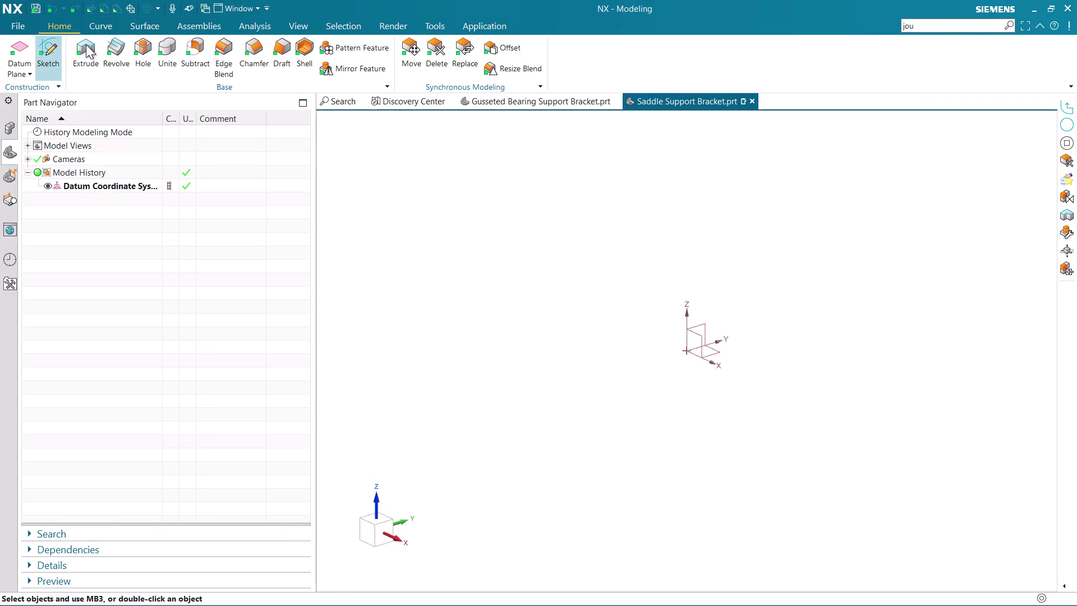
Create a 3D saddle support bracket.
Create a new sketch on the Front (XZ) datum plane.
click(51, 46)
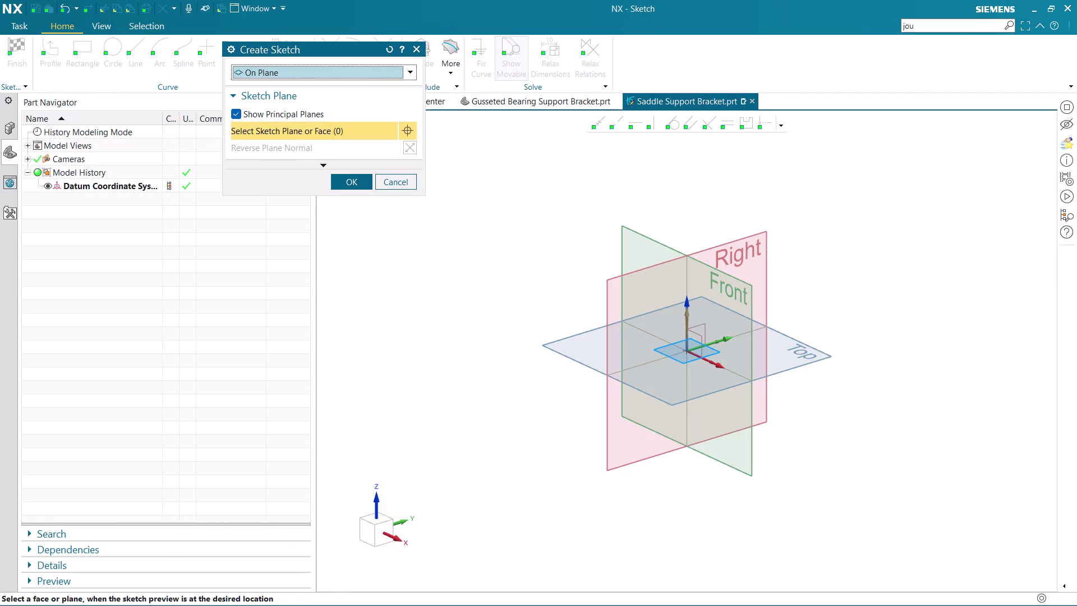
click(646, 242)
middle_click(641, 241)
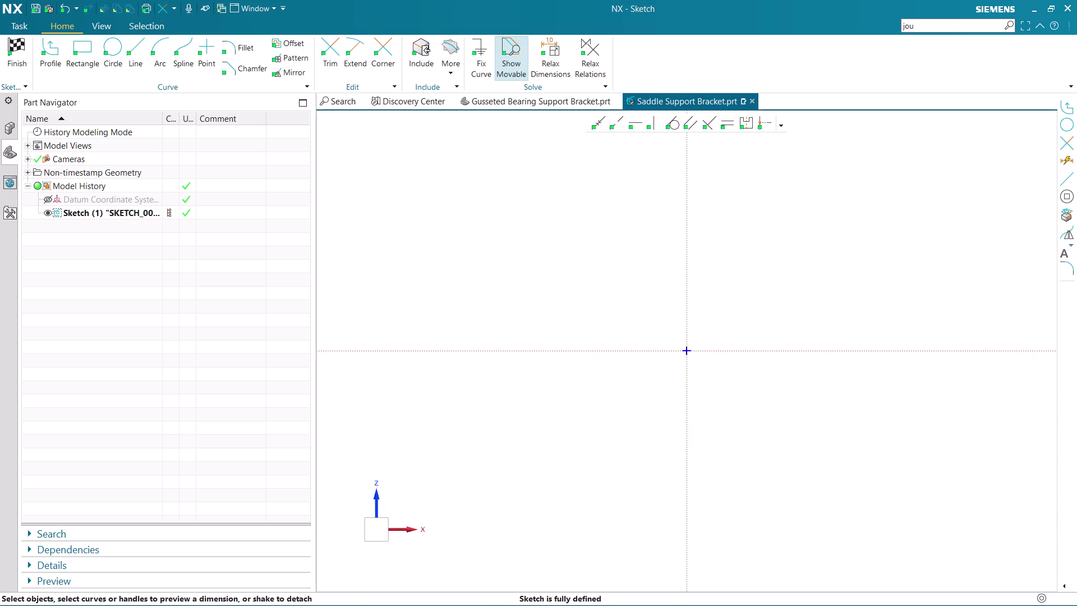
click(113, 52)
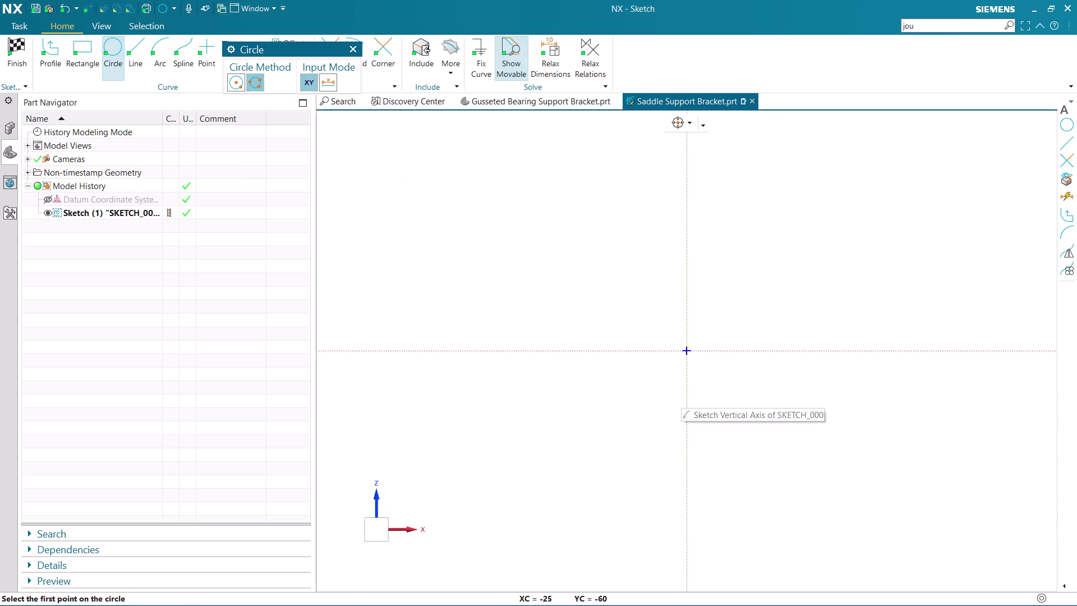
Draw a diameter-30 circle centred on the sketch origin.
click(235, 80)
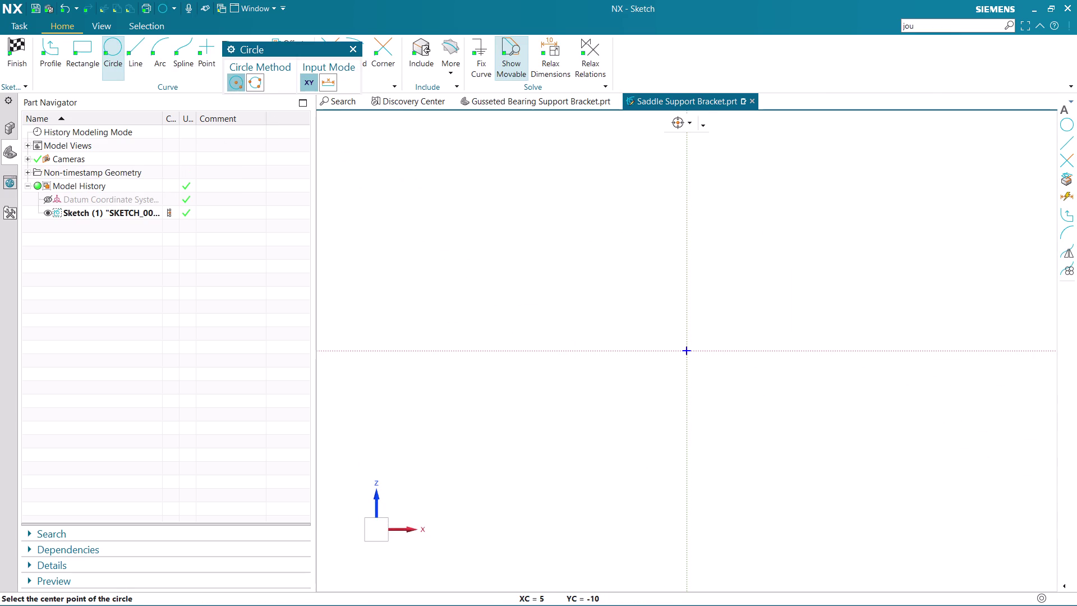
click(687, 351)
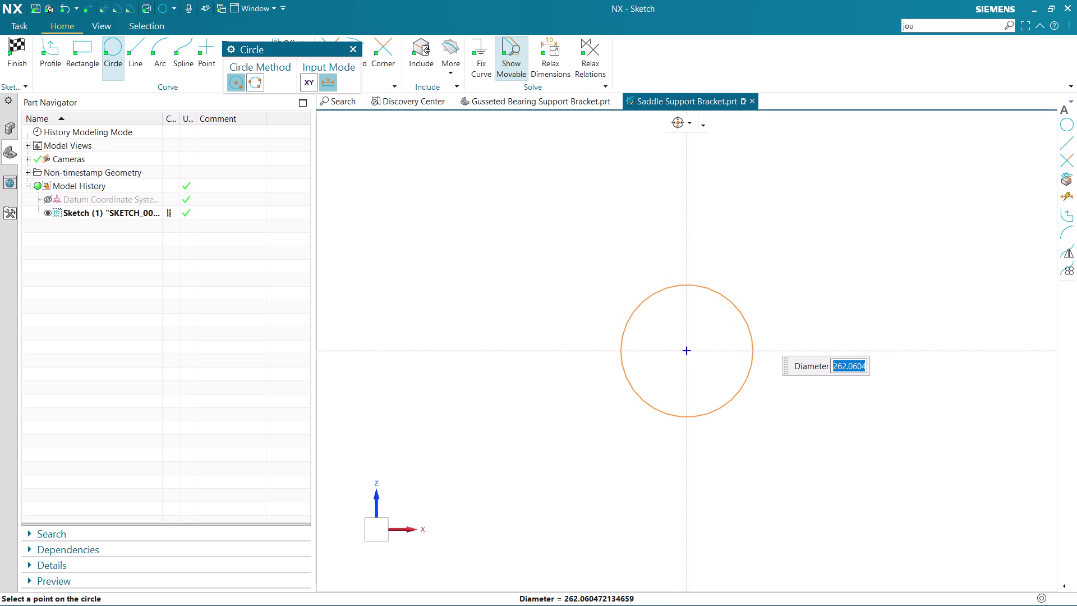
scroll(up, 3)
scroll(up, 3)
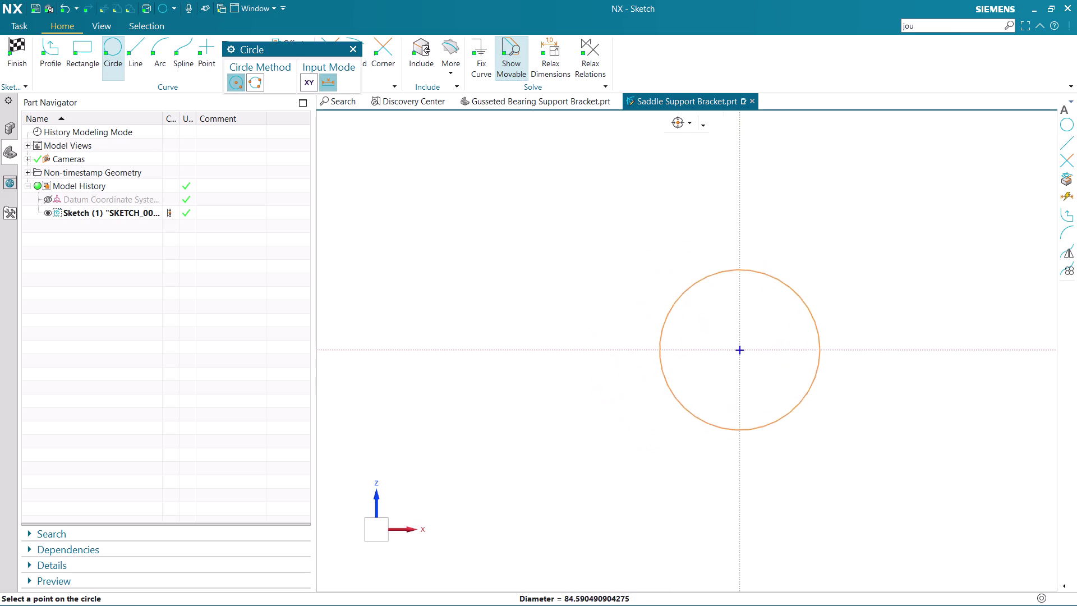
scroll(up, 3)
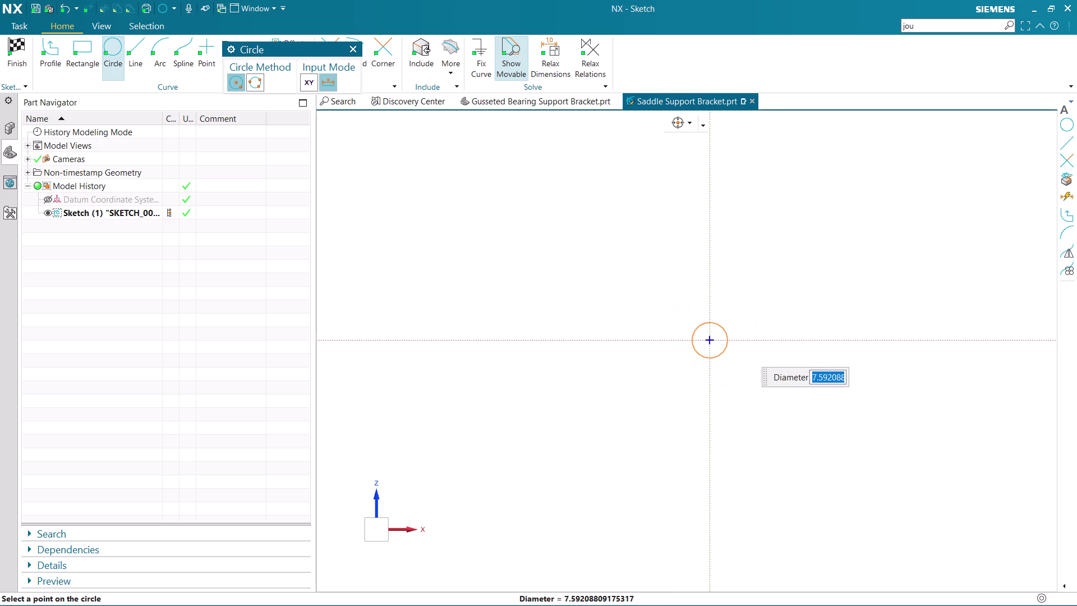
key(3)
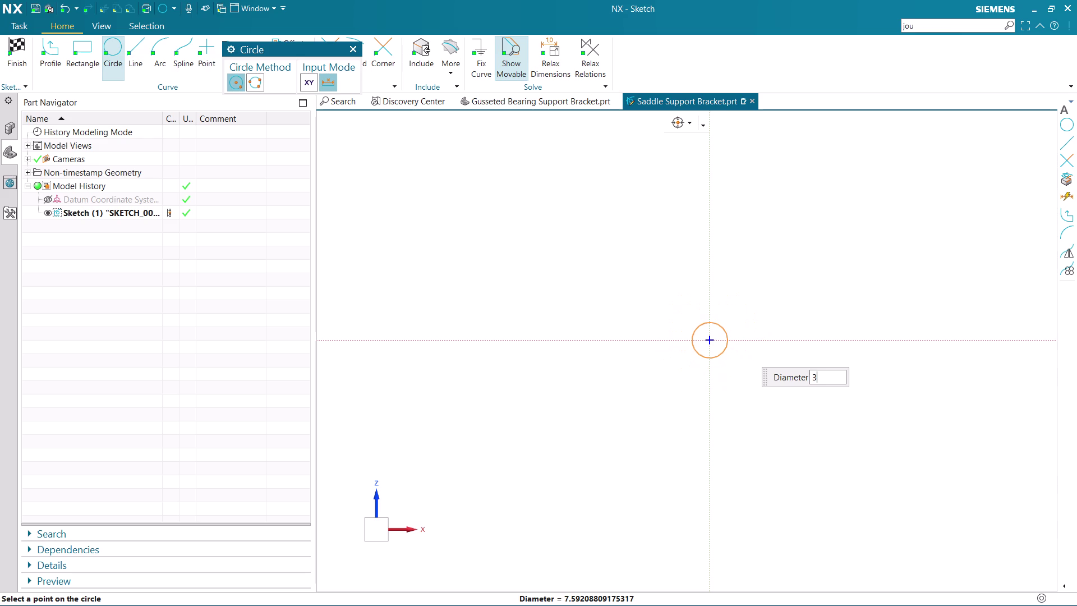
key(0)
key(Return)
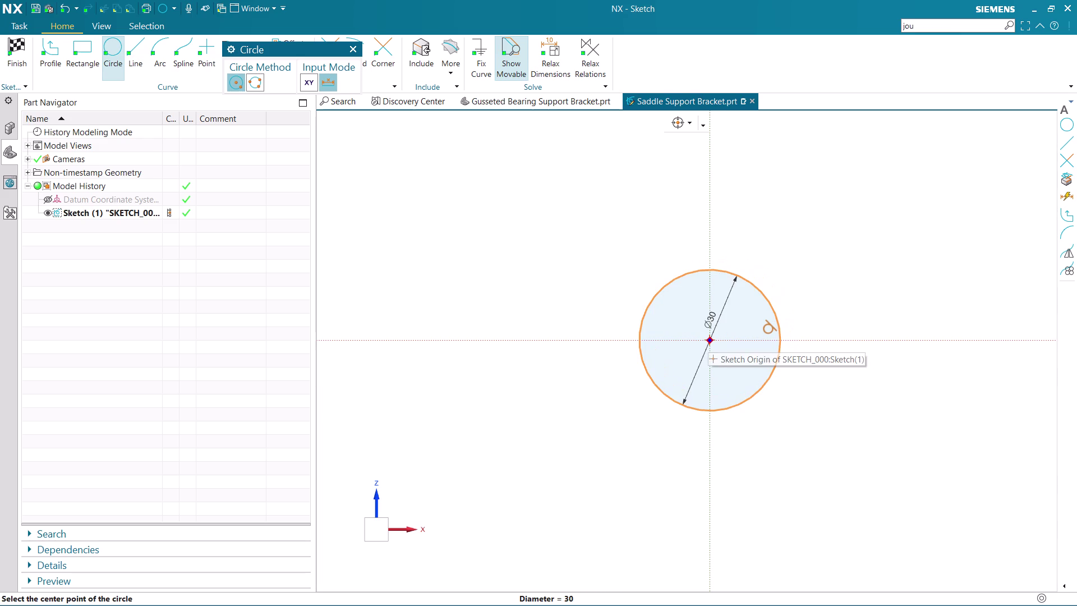
key(Escape)
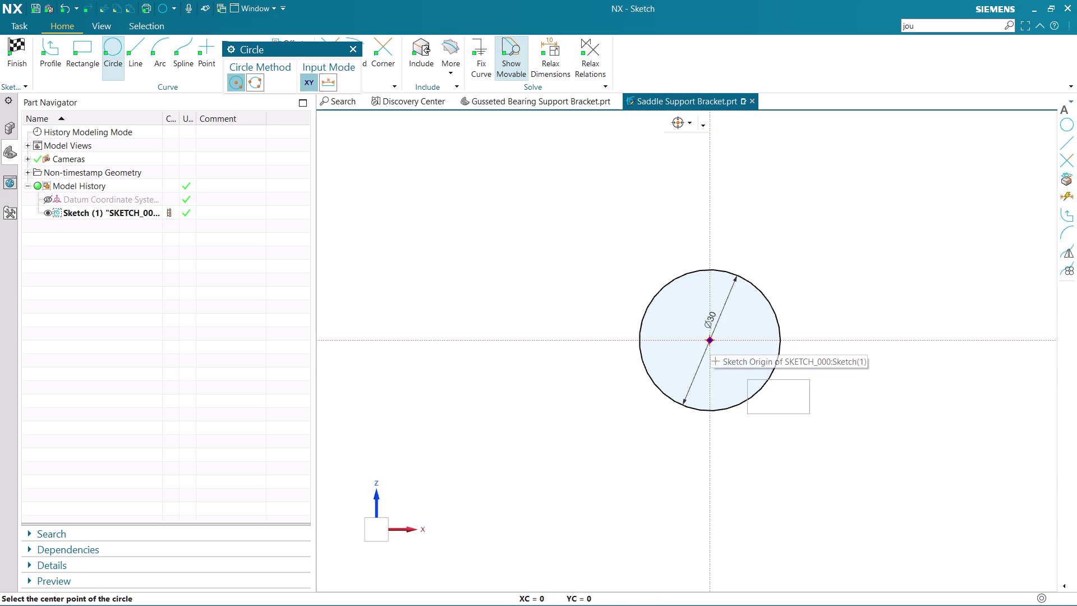
Add a concentric diameter-40 circle at the origin.
click(708, 340)
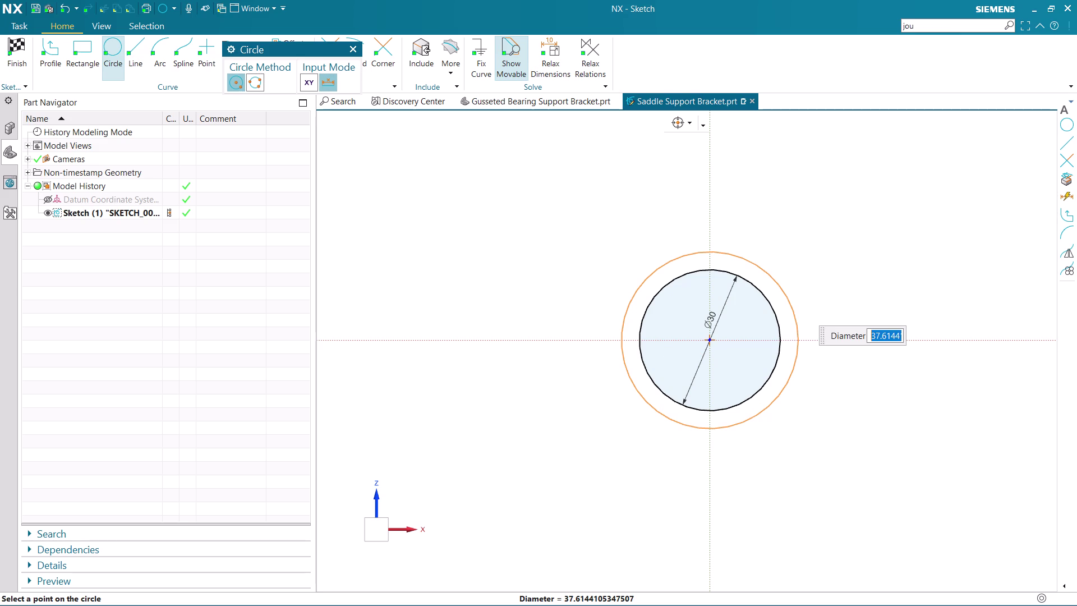
key(Escape)
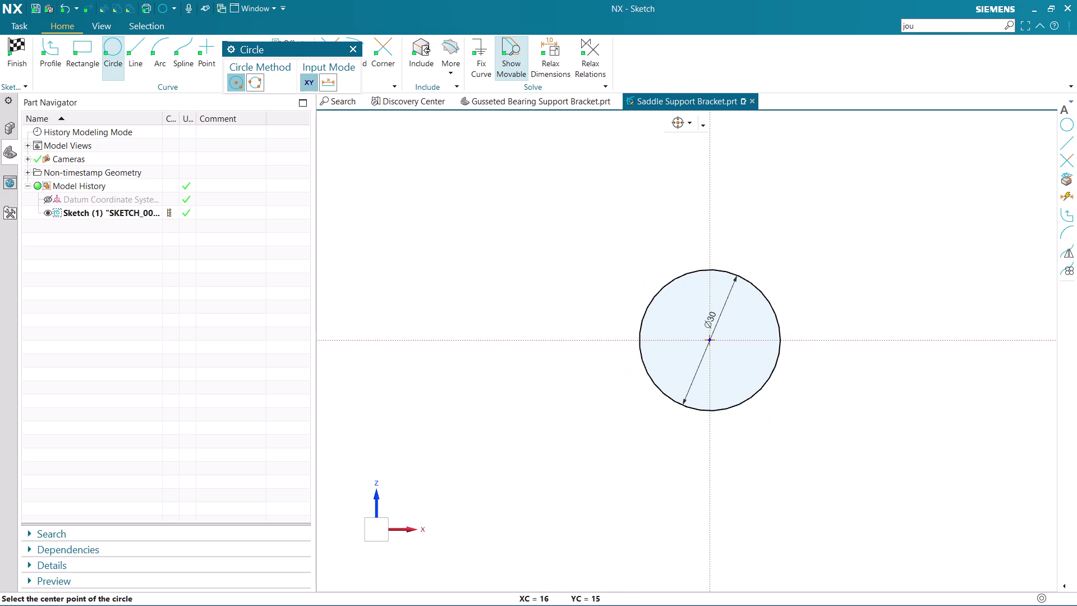
click(710, 342)
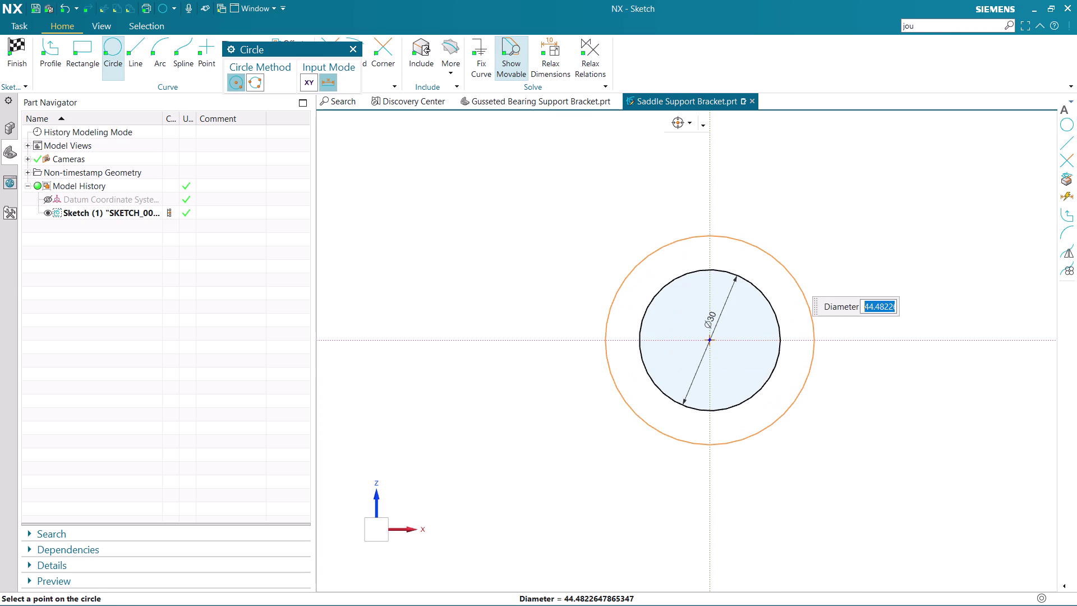
text(40)
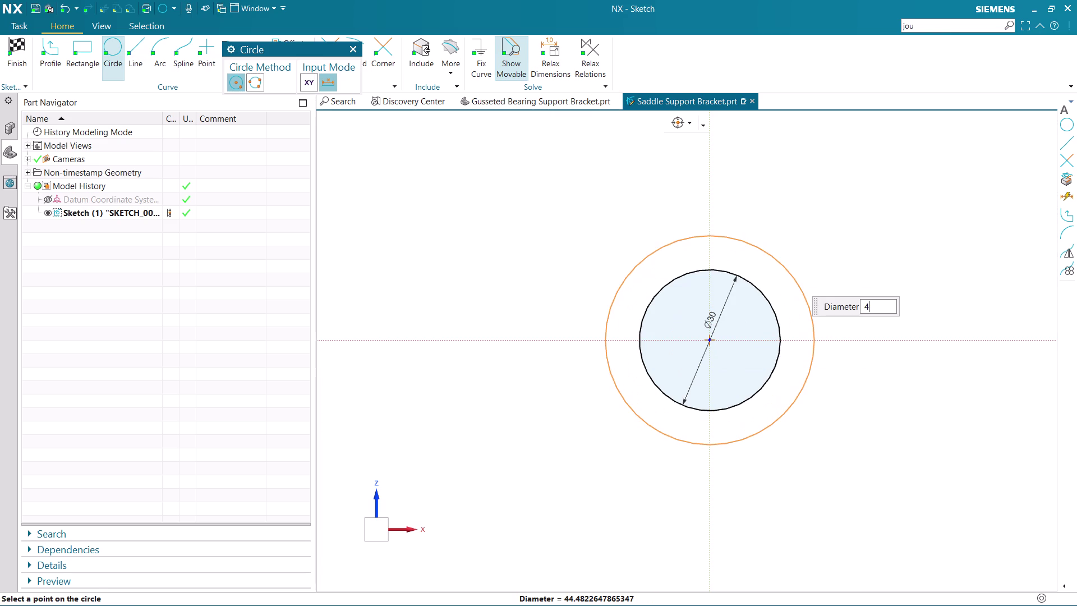
key(Return)
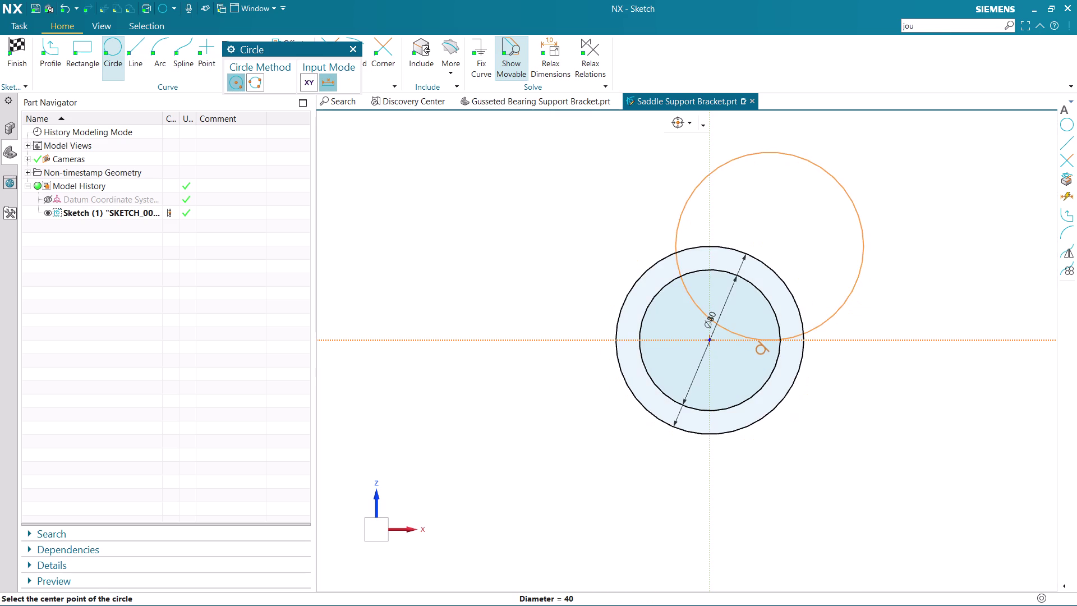
key(Escape)
key(Escape)
Change the outer circle's diameter to the expression 40*2, giving 80.
scroll(up, 3)
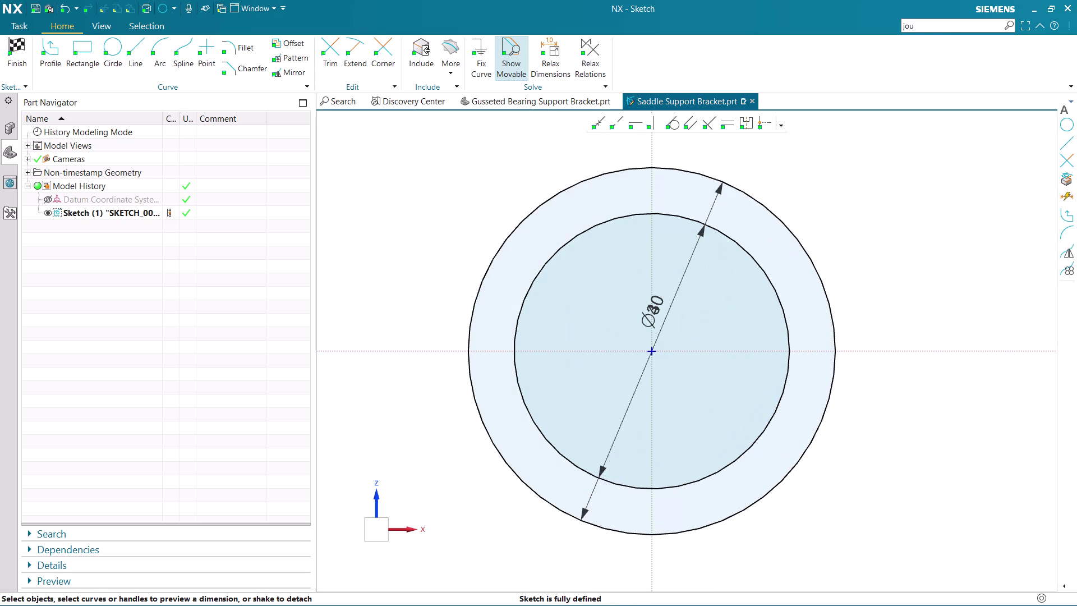
drag(654, 304, 926, 275)
double_click(924, 278)
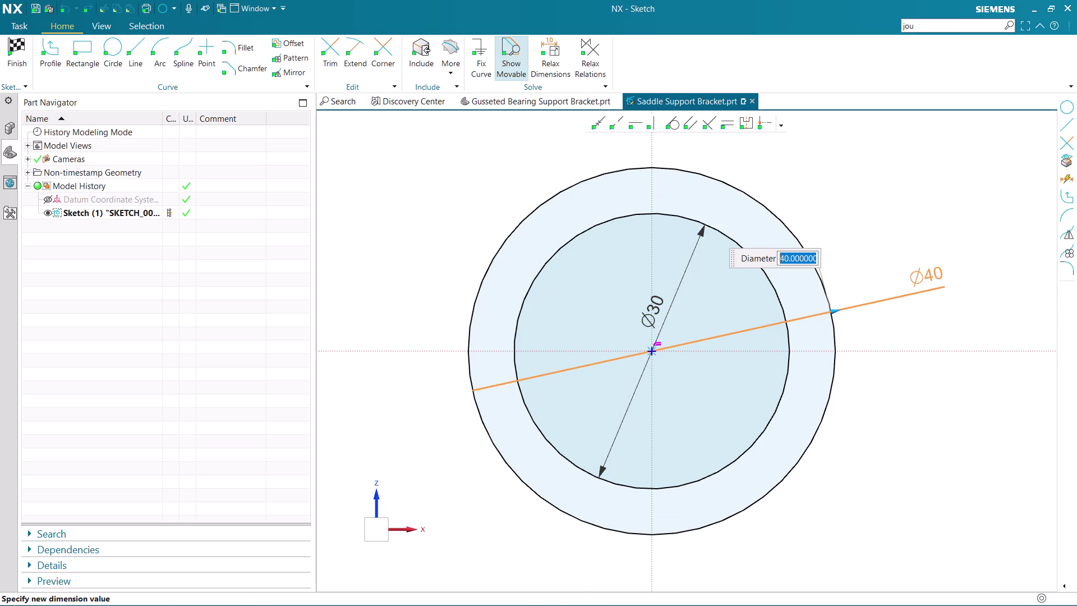
text(40)
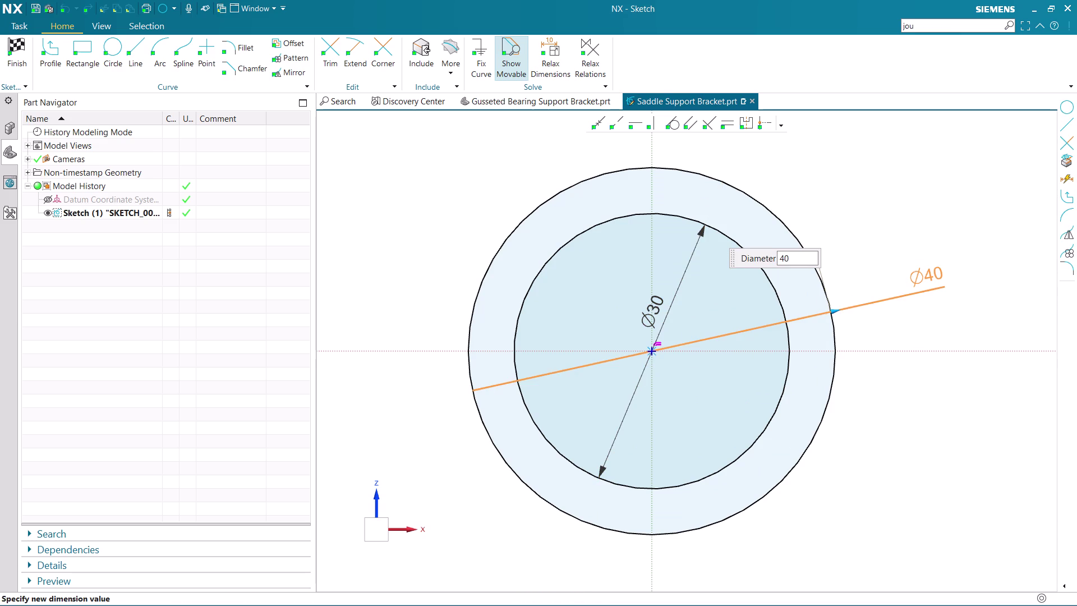
key(shift+asterisk)
key(2)
key(Return)
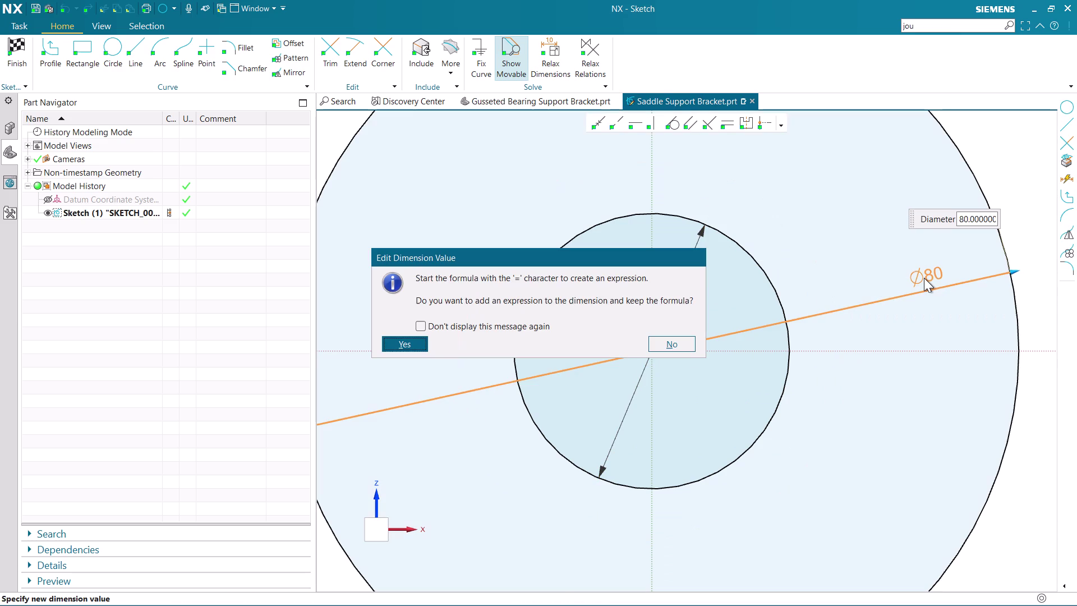
click(398, 341)
scroll(down, 3)
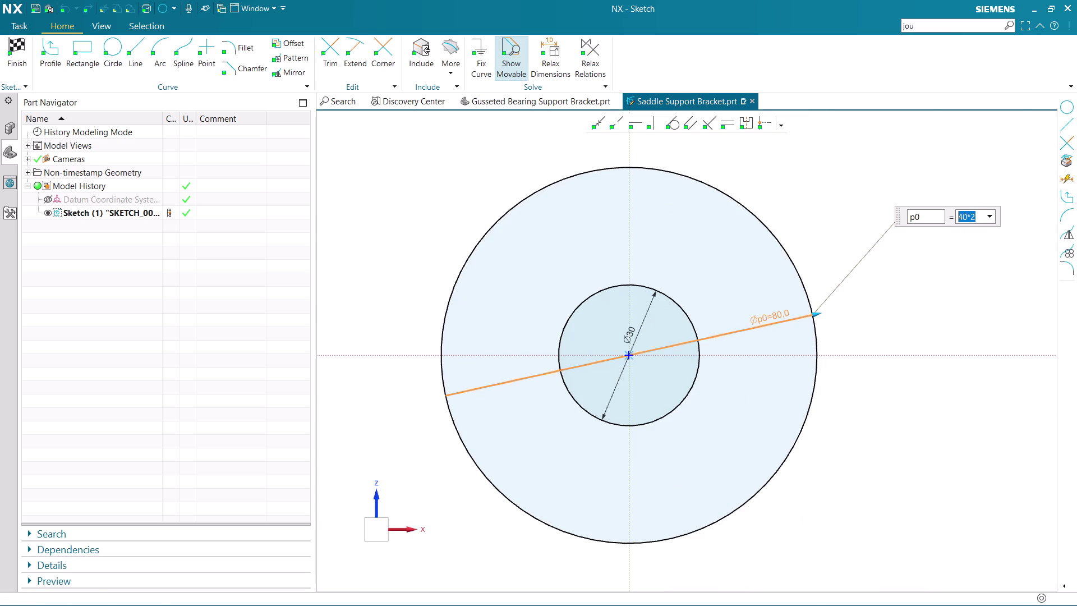
key(Escape)
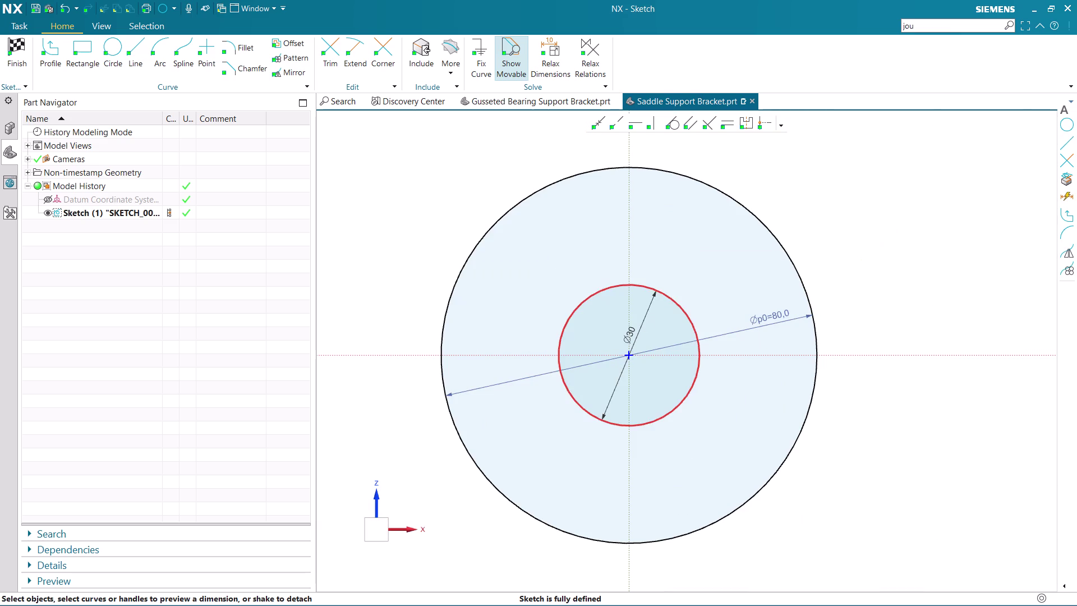
Reposition the inner diameter label and set it to the expression 30*2, giving 60.
click(682, 308)
drag(634, 330, 709, 282)
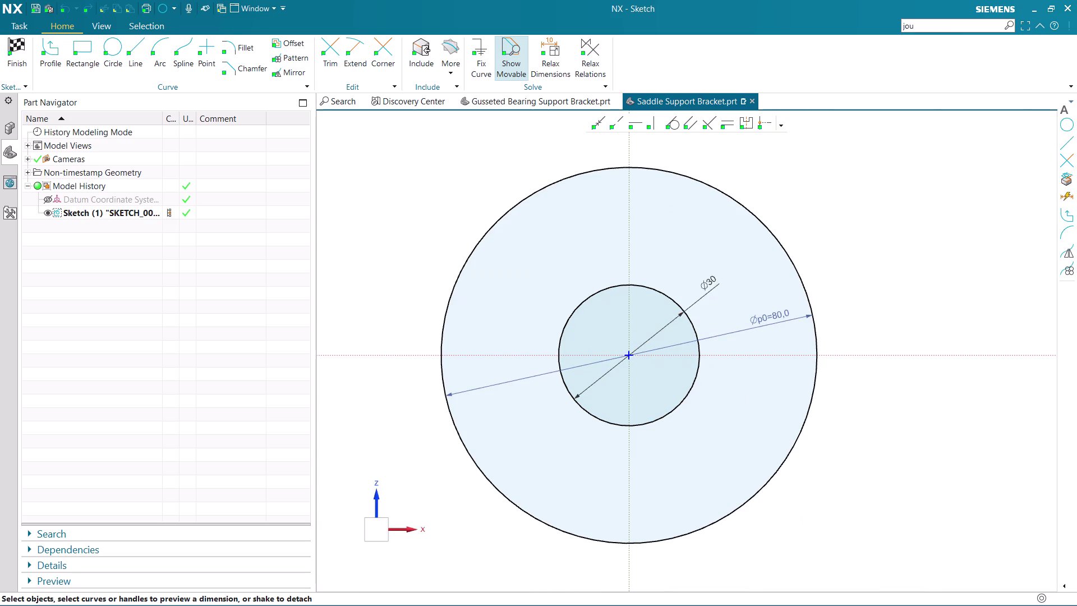
double_click(708, 282)
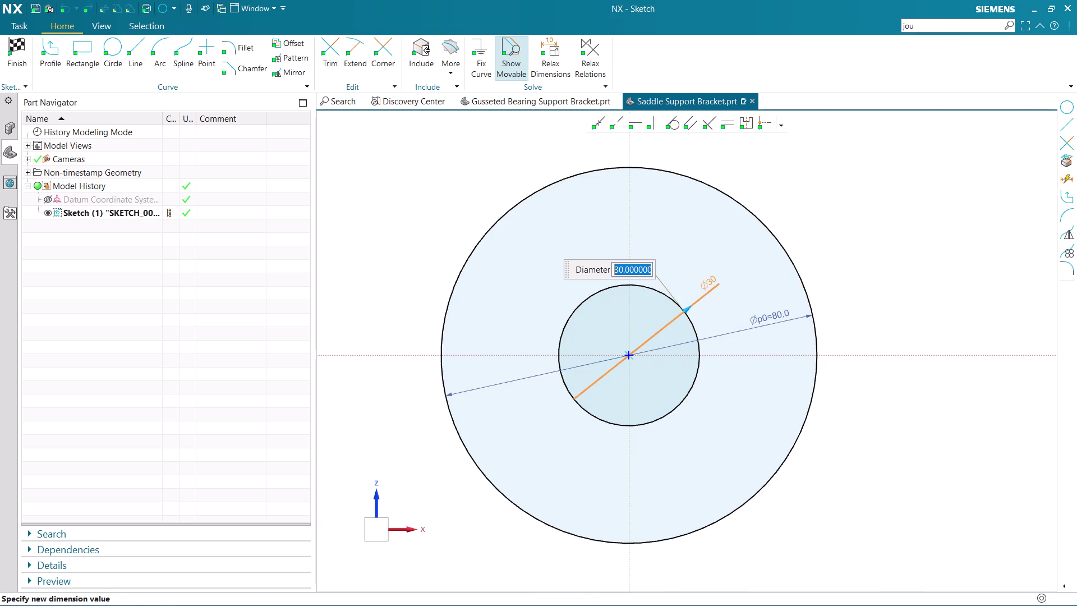
text(3)
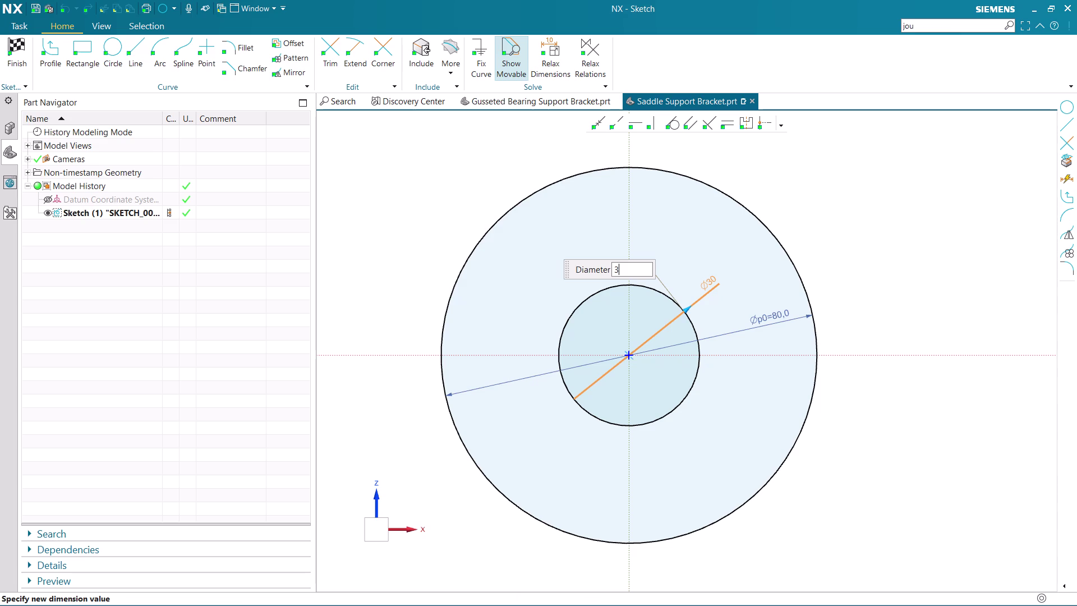
text(0)
key(shift+asterisk)
key(2)
key(Return)
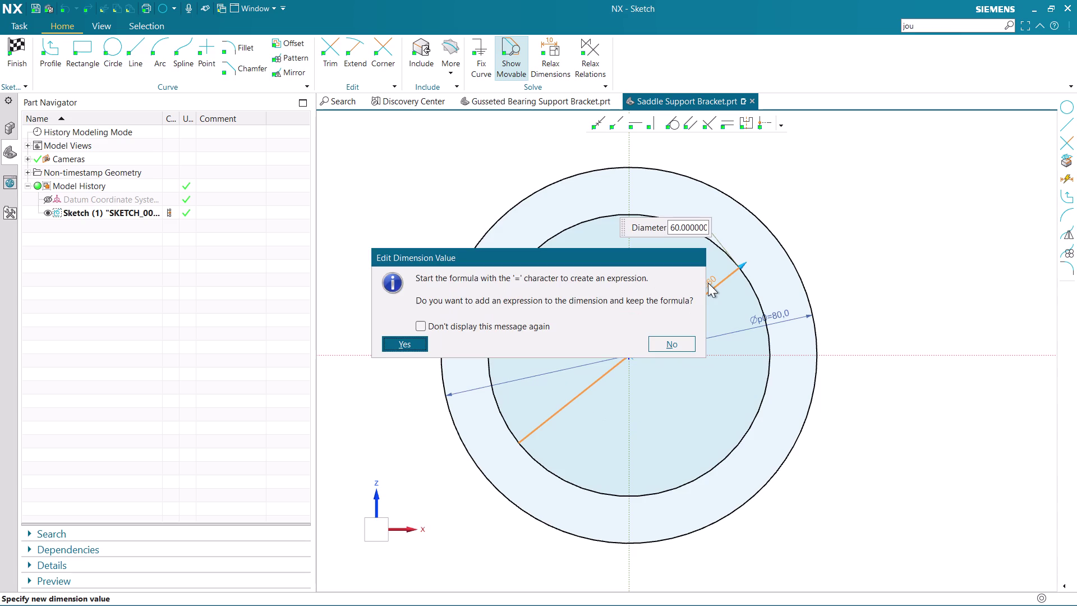
click(402, 348)
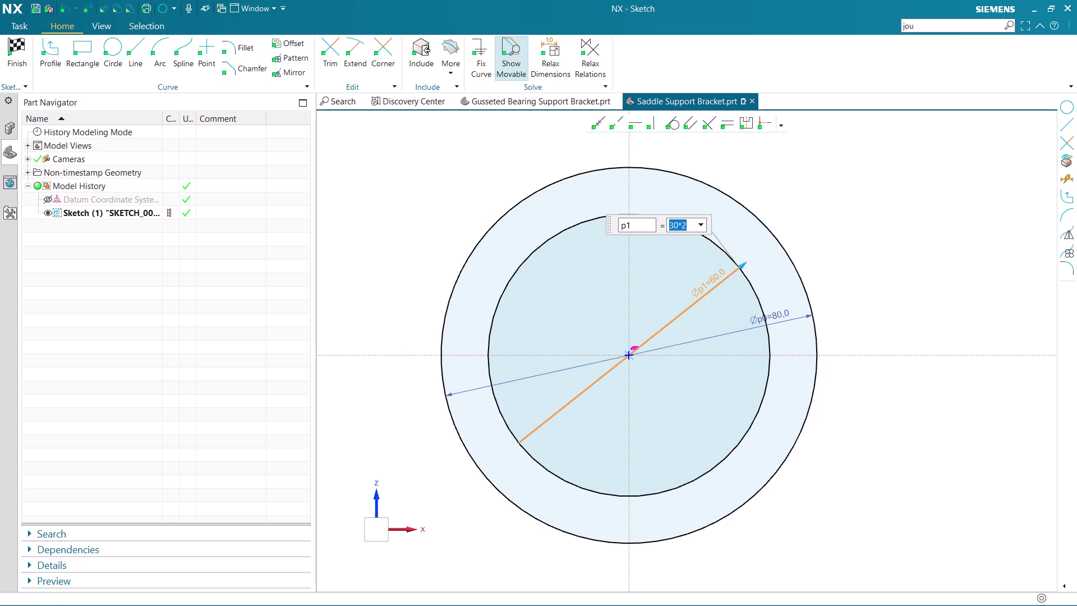
key(Escape)
scroll(down, 3)
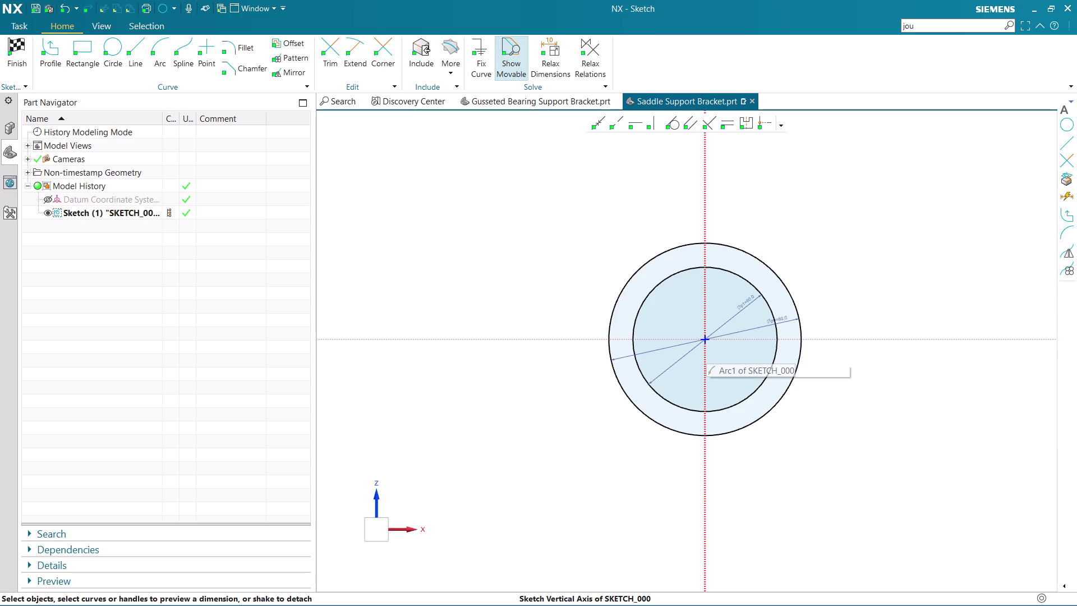
Draw a horizontal line through the origin across both circles.
scroll(down, 3)
scroll(up, 3)
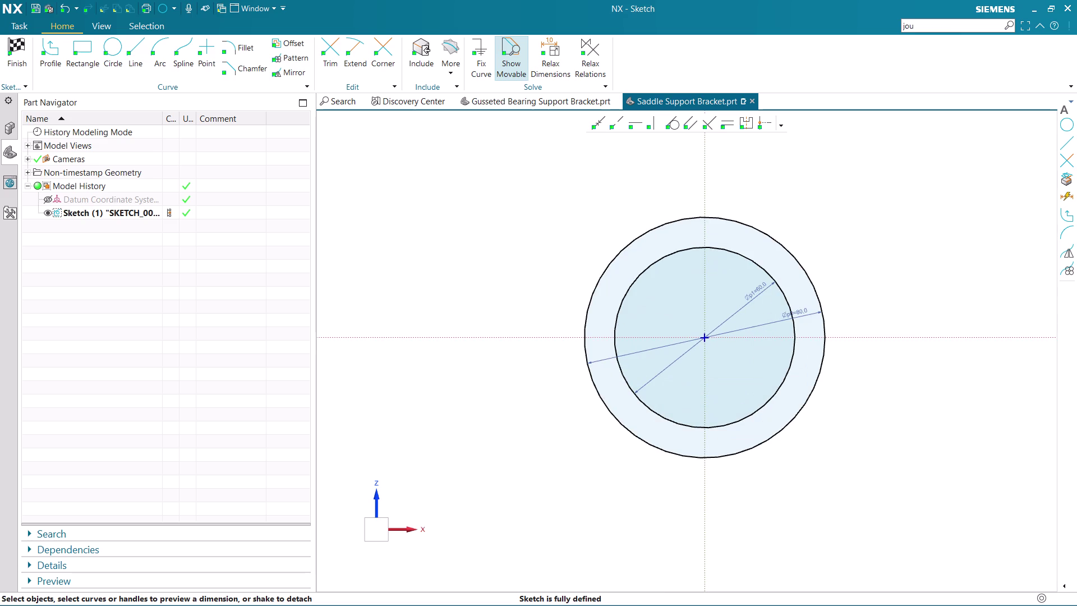
key(Escape)
click(47, 48)
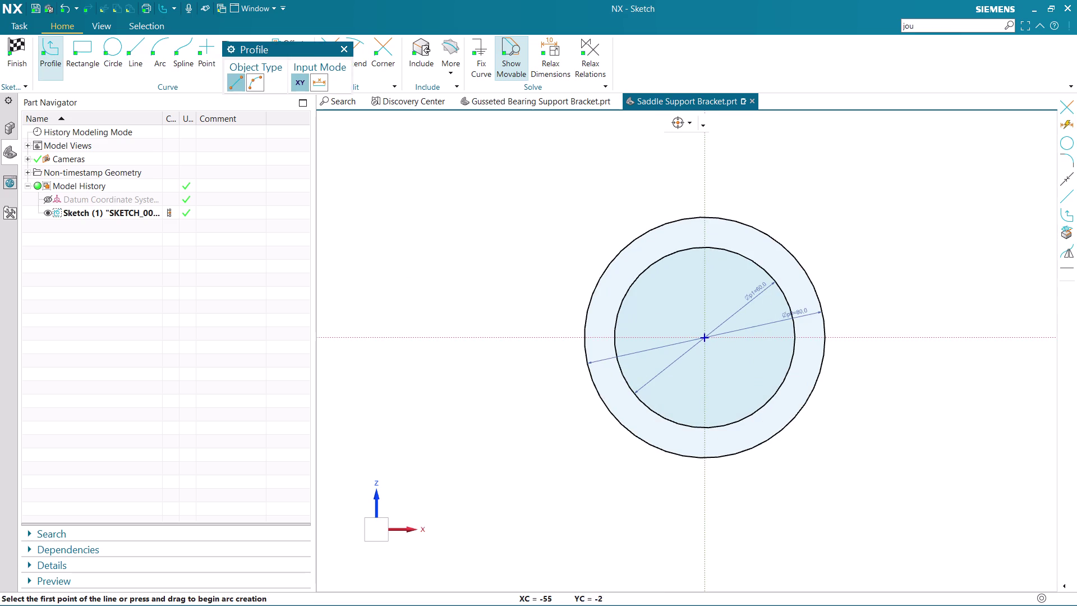
click(532, 338)
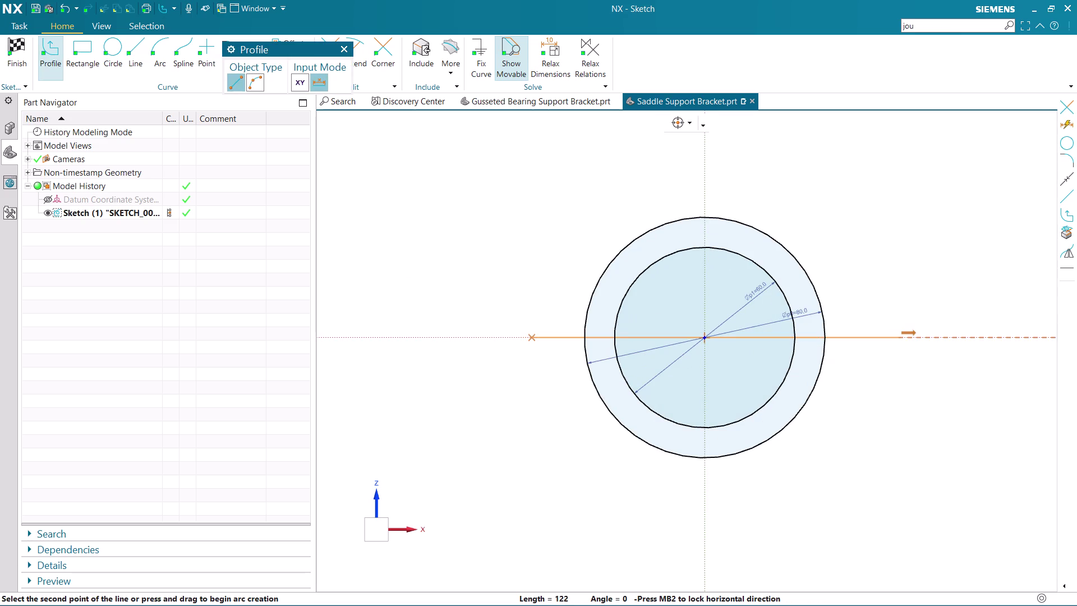
click(899, 331)
key(Escape)
key(Escape)
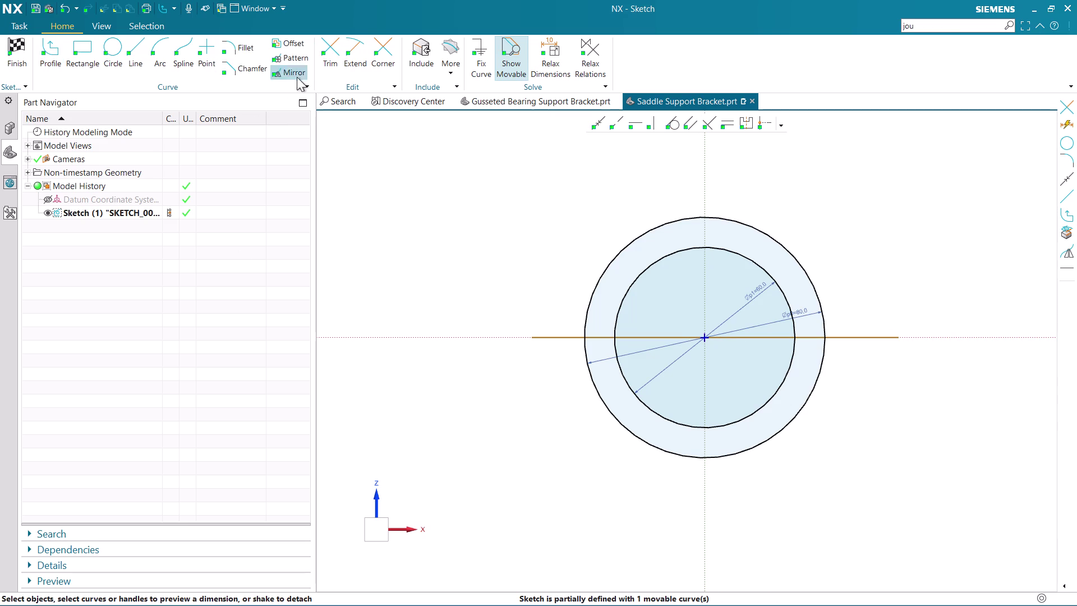
Trim away the lower arcs of both circles.
click(327, 53)
drag(517, 371, 863, 372)
drag(542, 305, 566, 412)
drag(663, 308, 649, 381)
drag(761, 308, 772, 398)
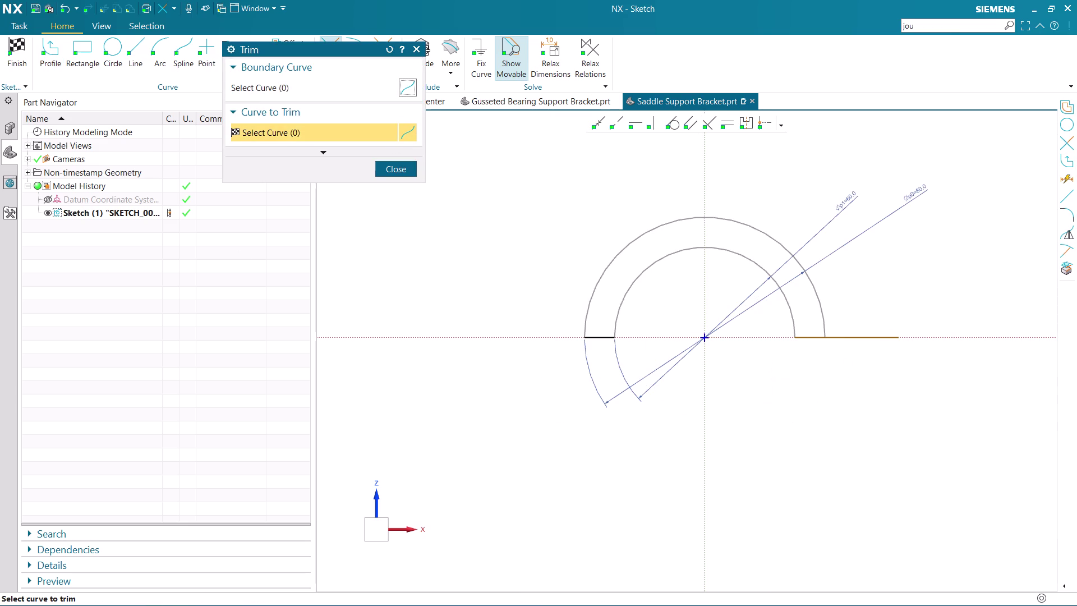
Trim the line's excess end beyond the ring to close the half-ring arch.
drag(875, 300, 886, 389)
key(Escape)
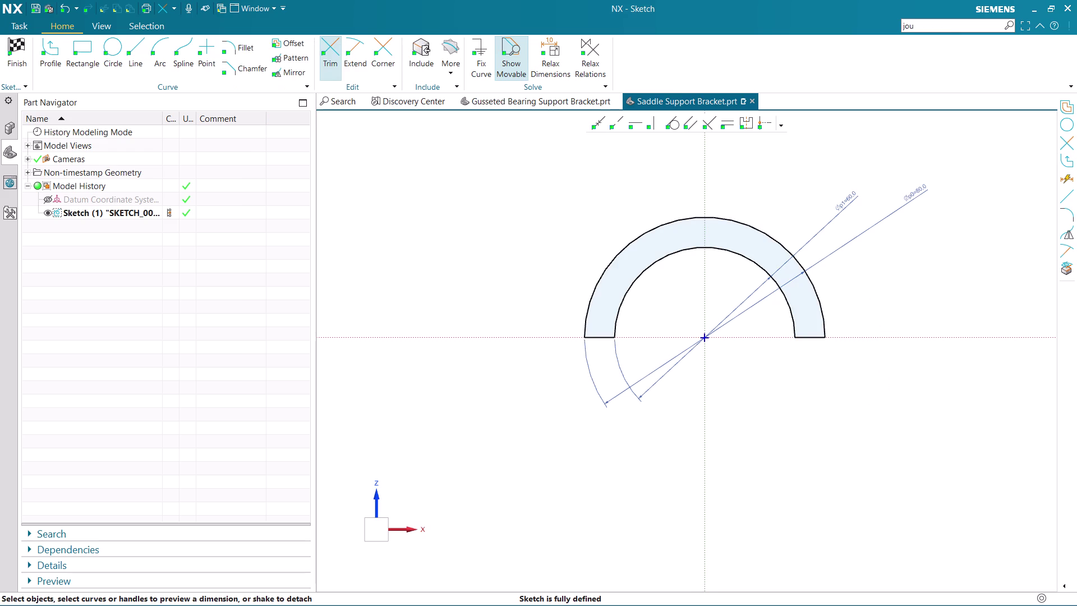
scroll(down, 3)
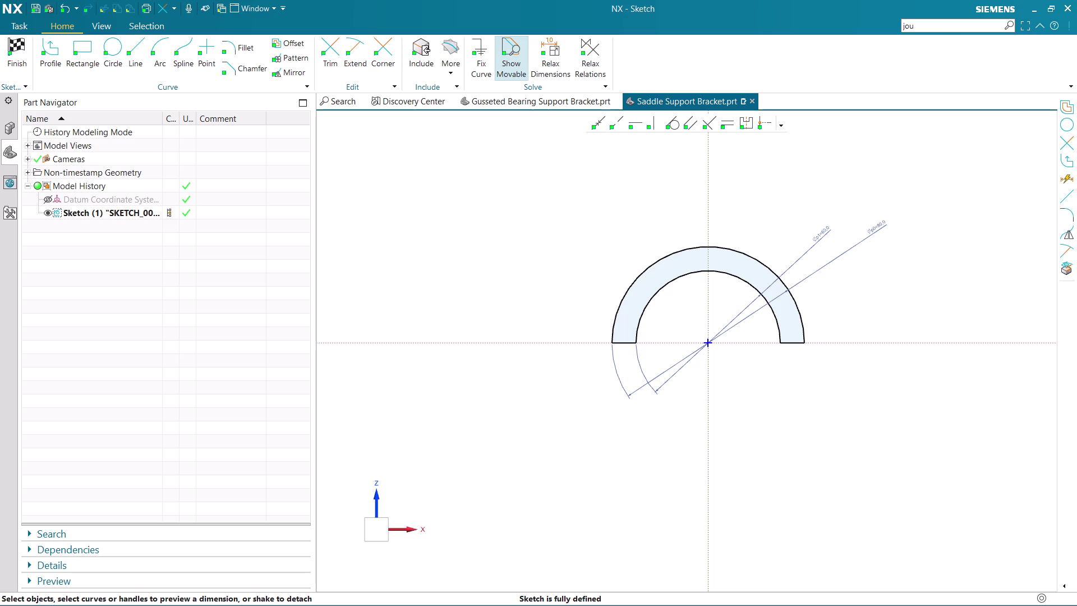
scroll(down, 3)
scroll(up, 3)
scroll(up, 3)
scroll(down, 3)
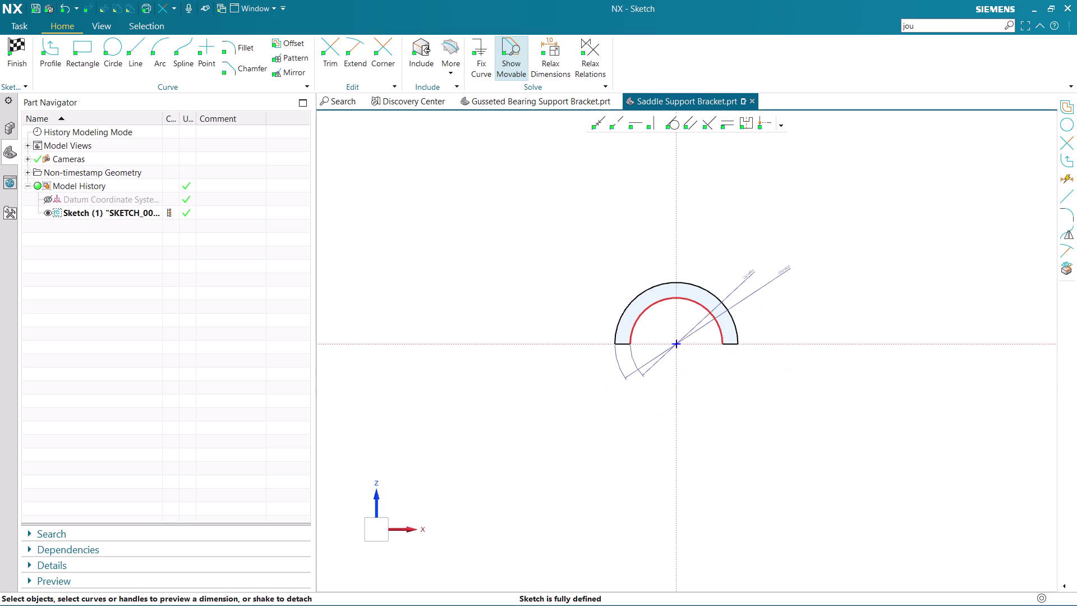
scroll(down, 3)
scroll(up, 3)
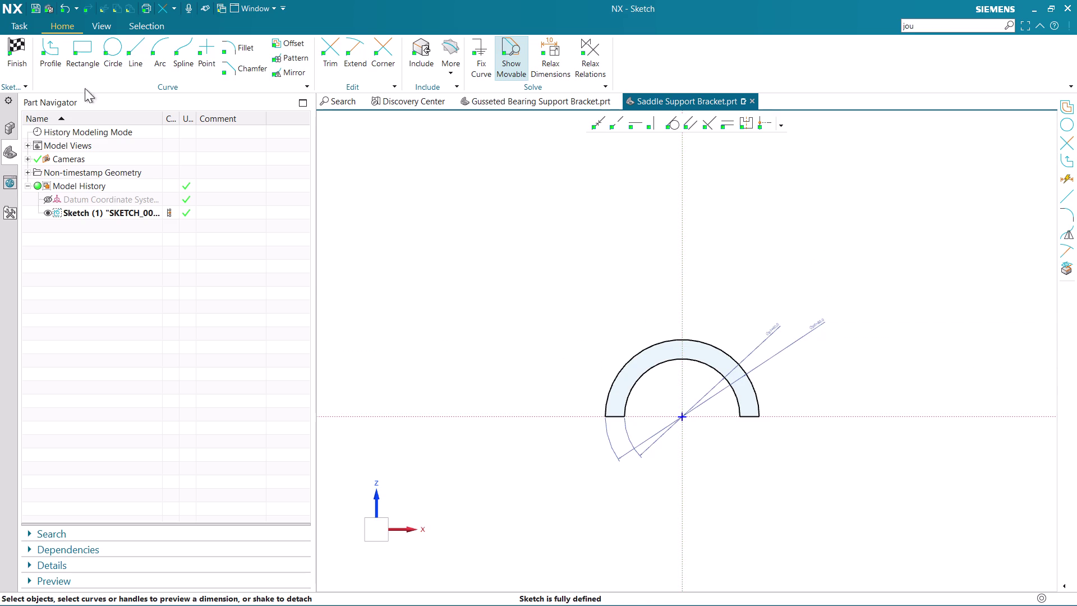
click(117, 49)
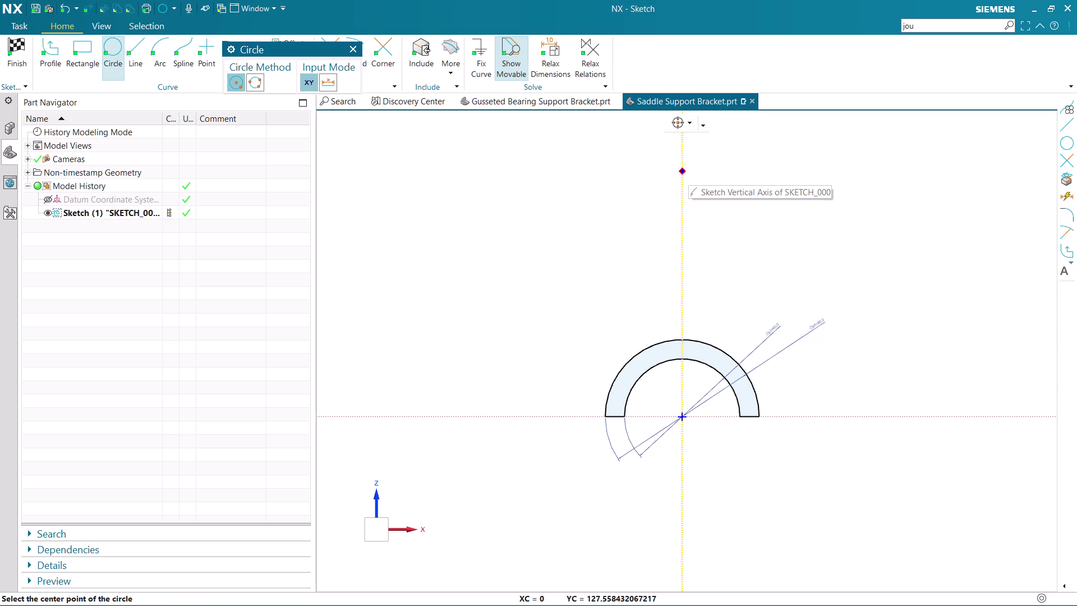
Draw a circle on the vertical axis above the arch with diameter 25*2.
click(684, 171)
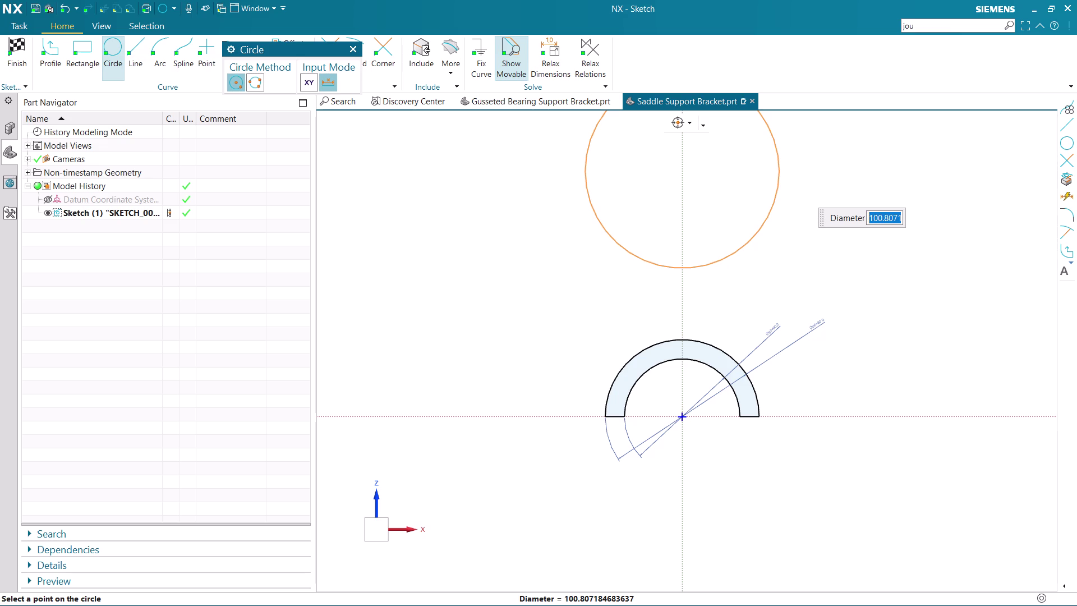
text(25)
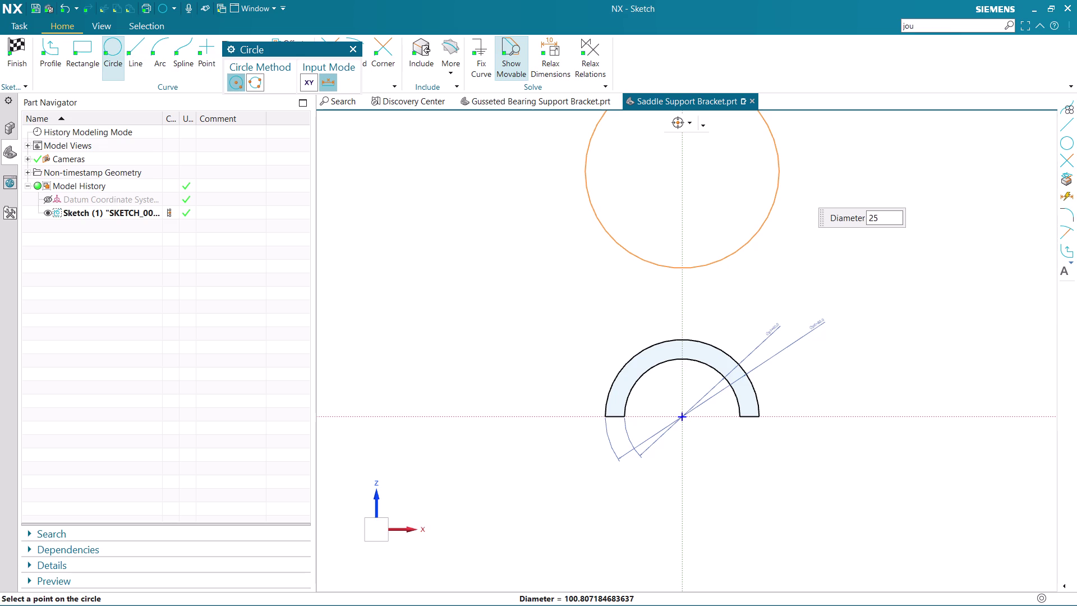
text(*)
text(2)
key(Return)
key(Escape)
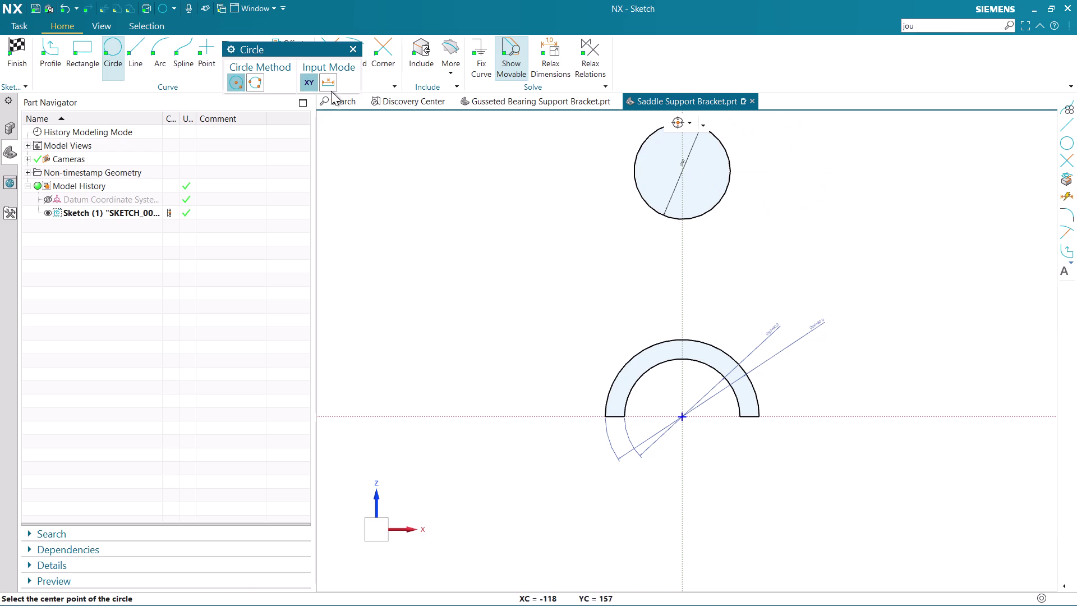
key(Escape)
scroll(up, 3)
click(126, 43)
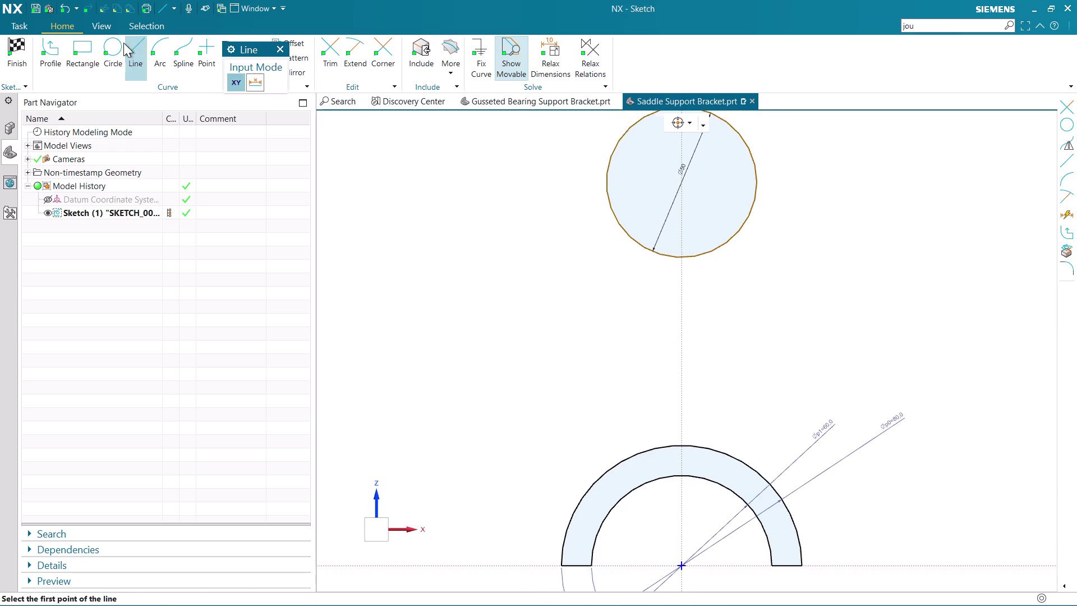
key(Escape)
Add a concentric inner circle with diameter 15*2 at the same centre.
click(109, 48)
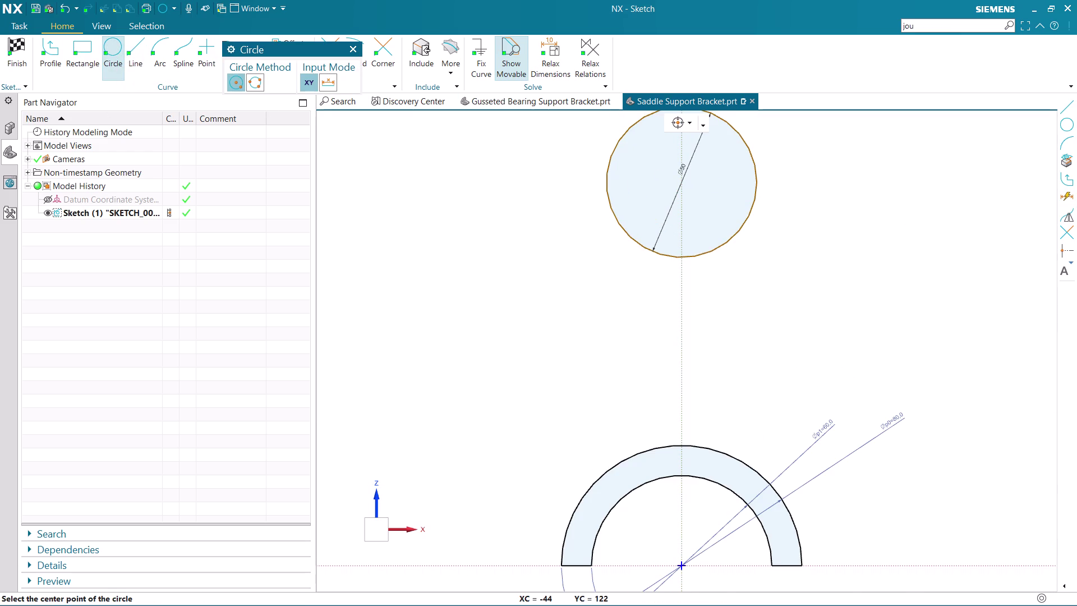
scroll(down, 3)
scroll(up, 3)
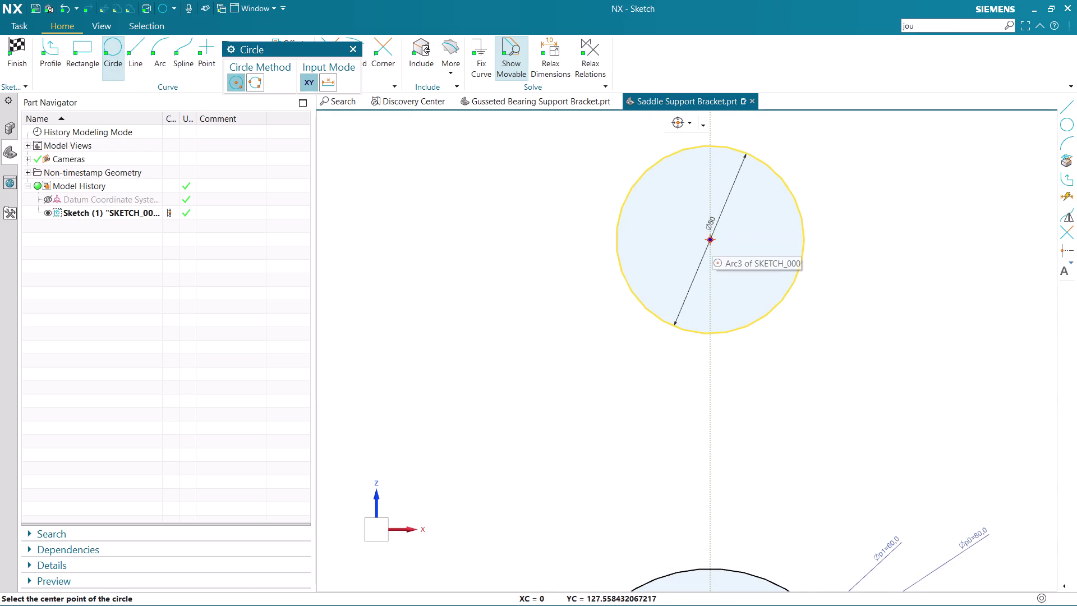
click(713, 243)
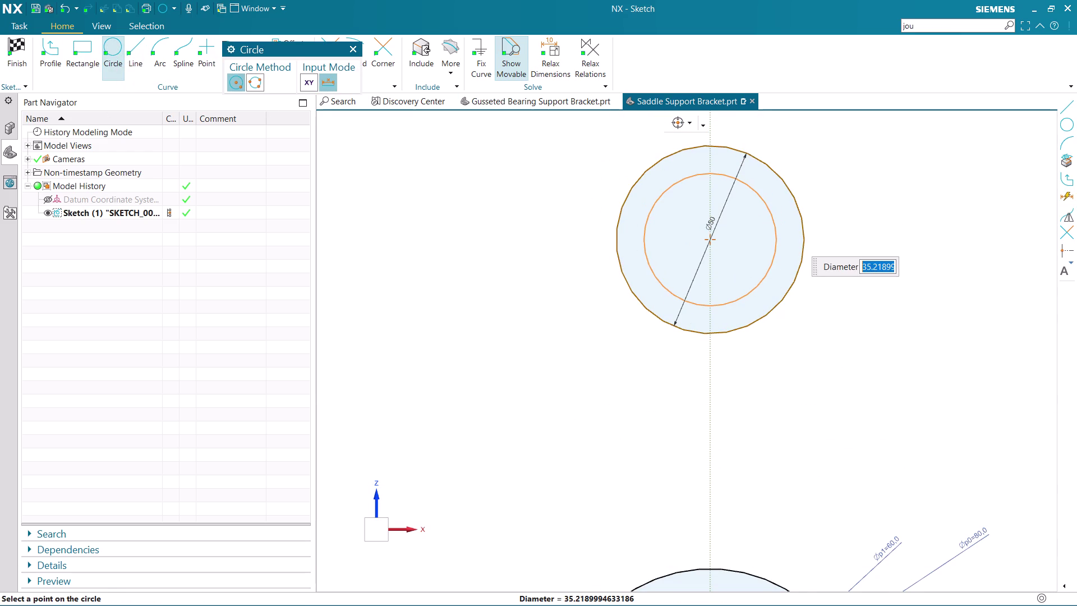
text(1)
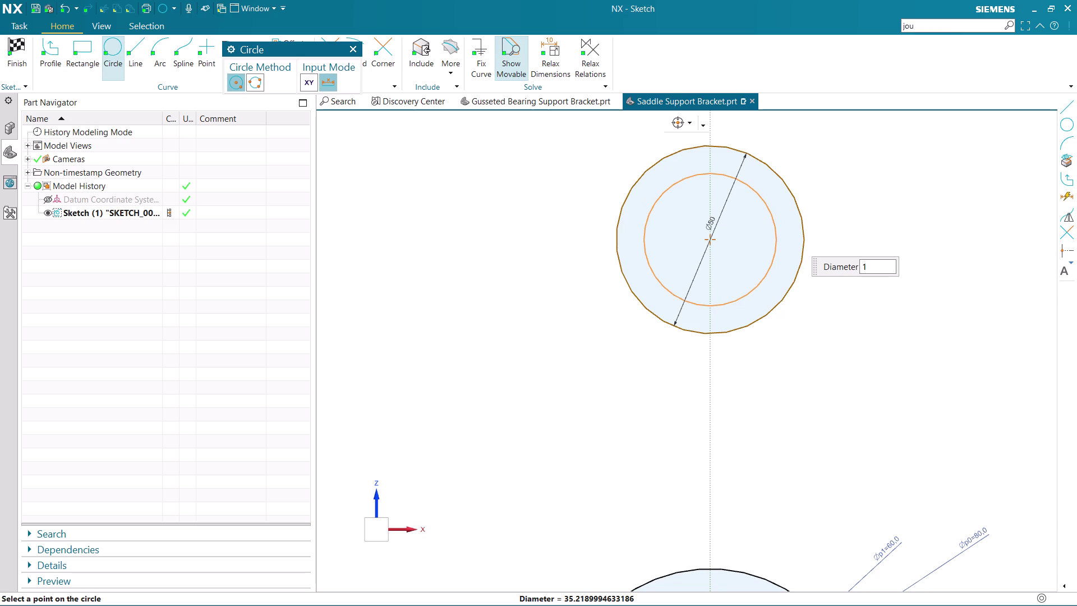
text(5)
text(*)
text(2)
key(Return)
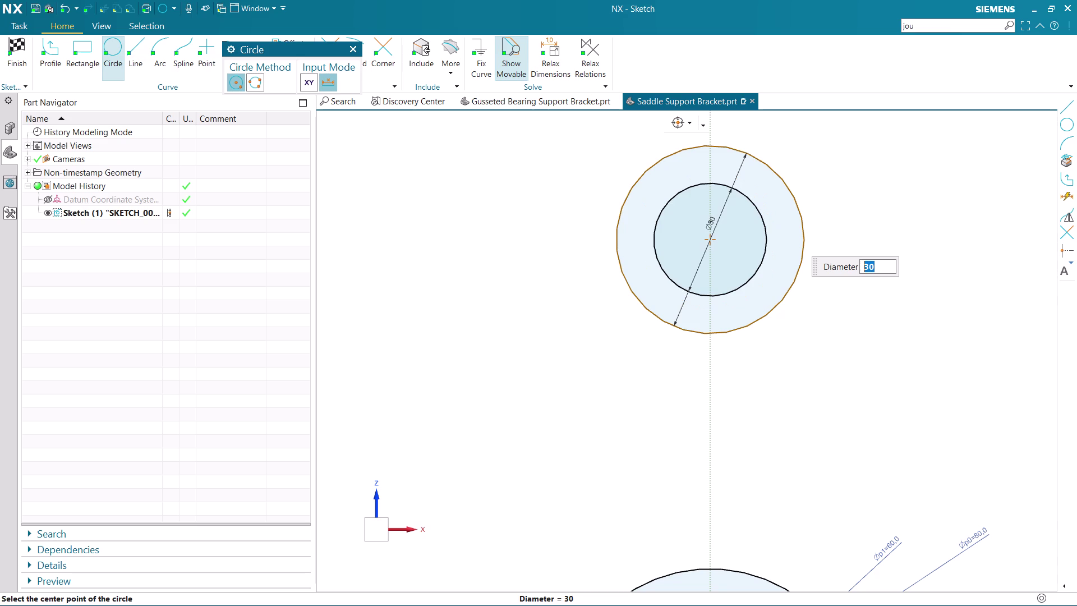
key(Escape)
key(Escape)
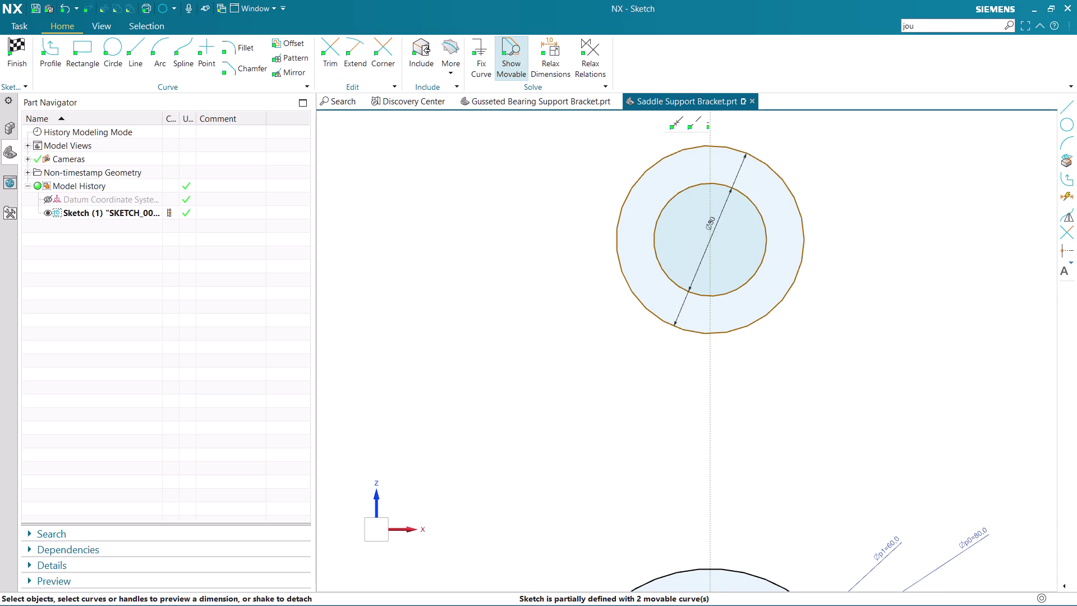
click(55, 47)
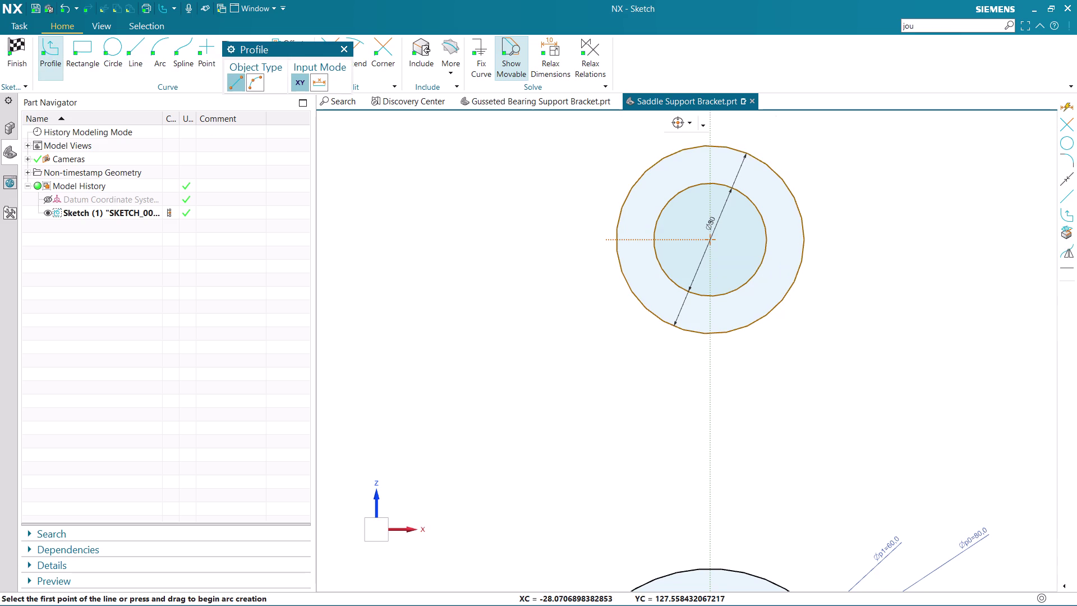
Draw a horizontal line through the upper circles' centre.
click(565, 245)
click(891, 237)
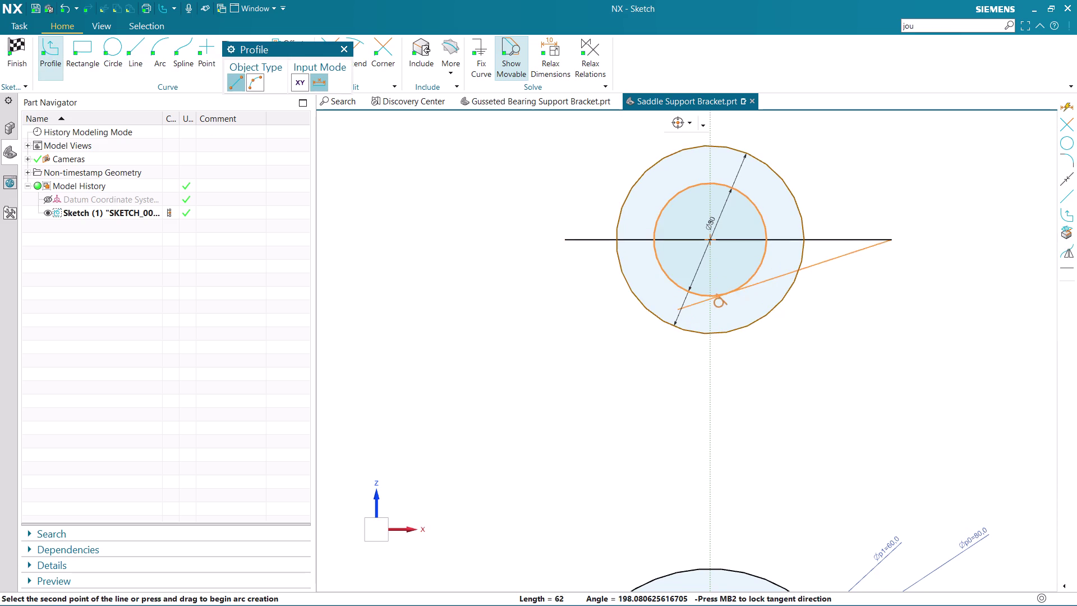
key(Escape)
key(Escape)
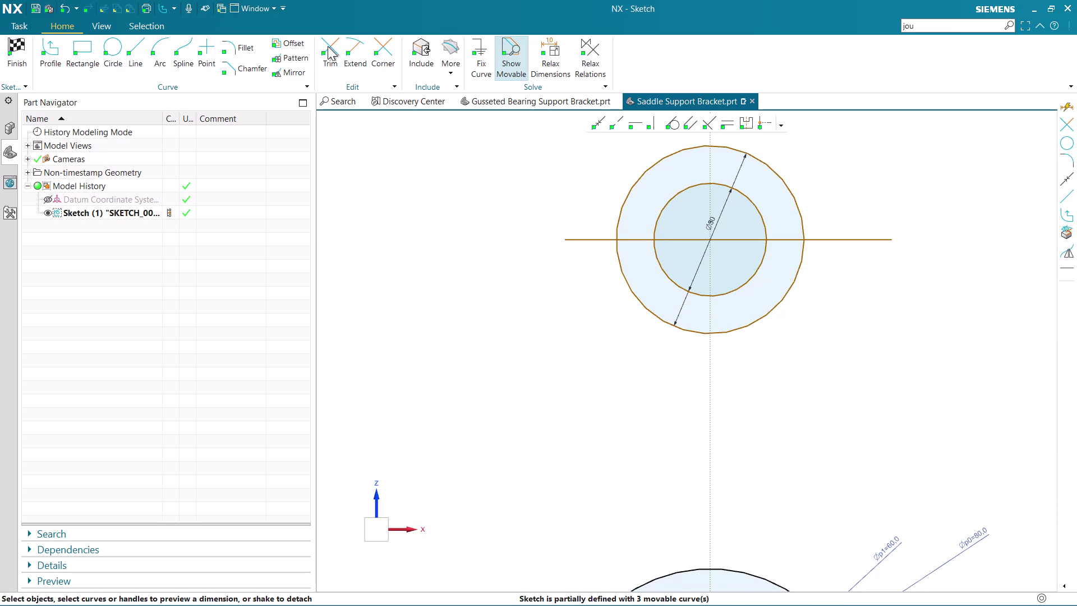
Trim away the upper arcs and the line piece inside the ring.
click(328, 46)
drag(583, 159, 805, 200)
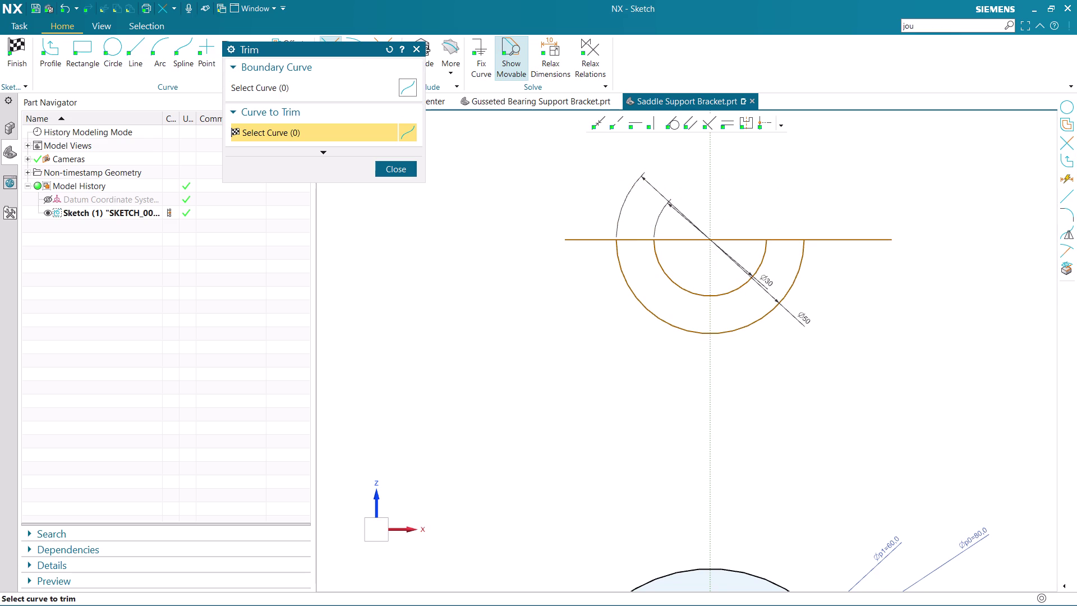
drag(593, 192, 592, 300)
drag(672, 212, 688, 253)
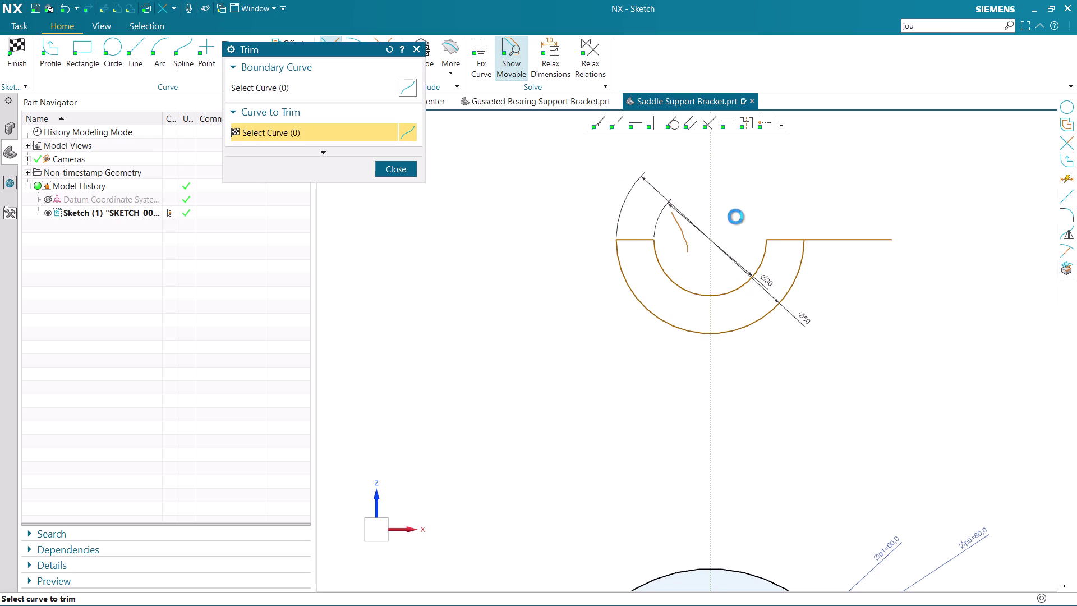
drag(839, 207, 865, 285)
key(Escape)
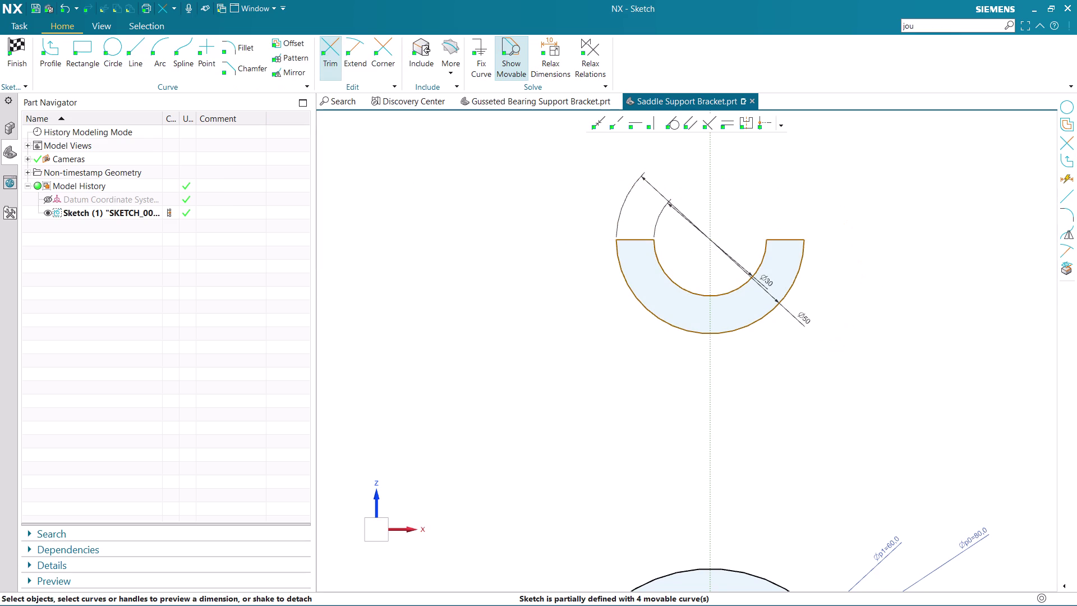
key(Escape)
scroll(down, 3)
scroll(up, 3)
scroll(down, 3)
scroll(up, 3)
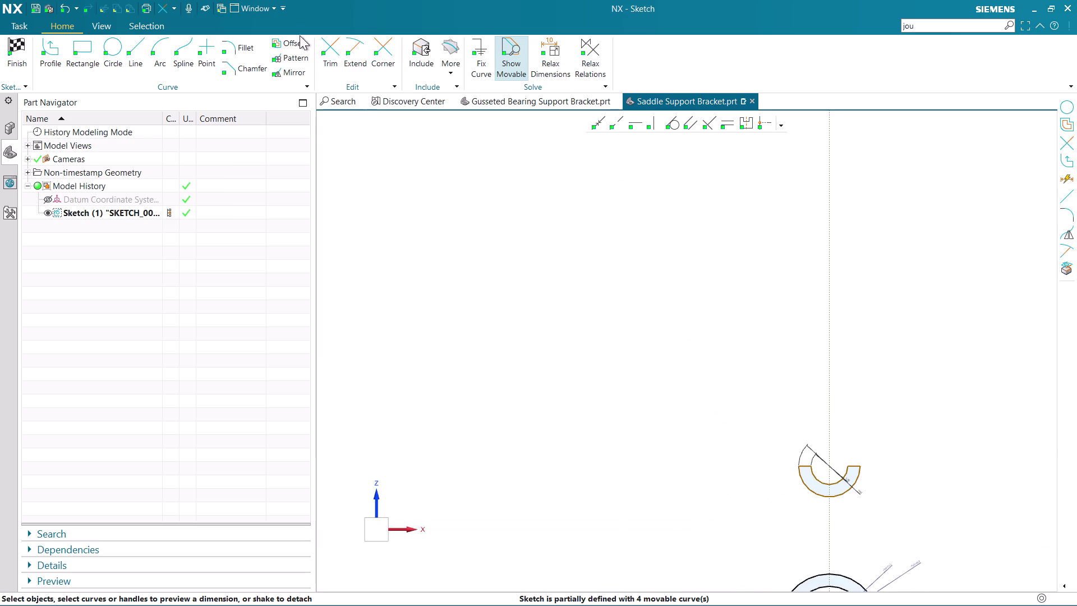
scroll(down, 3)
scroll(up, 3)
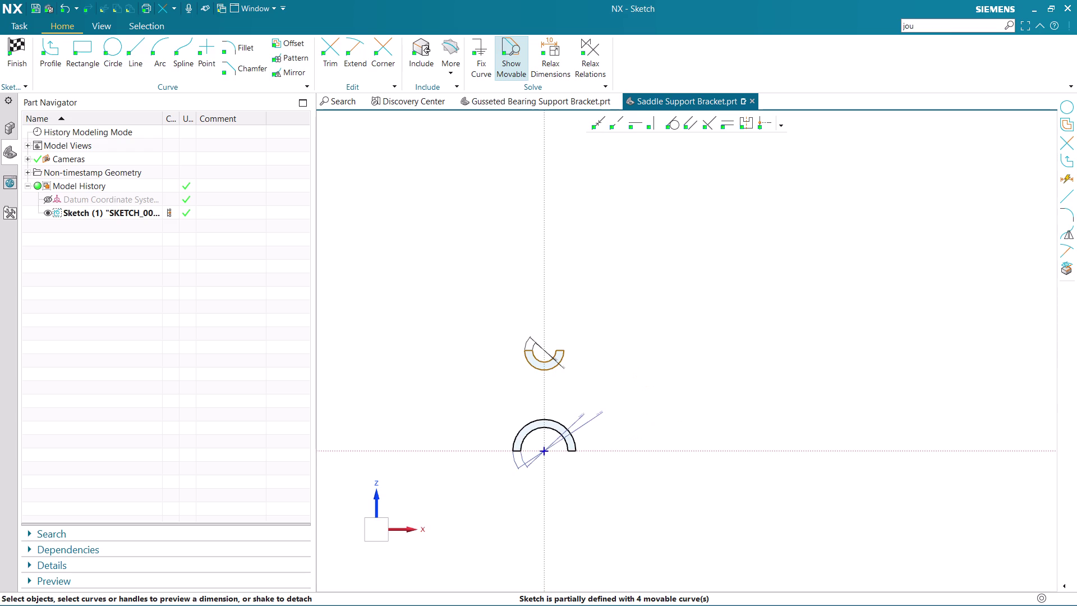
Place a vertical dimension between the top half-ring's centre and the origin.
key(d)
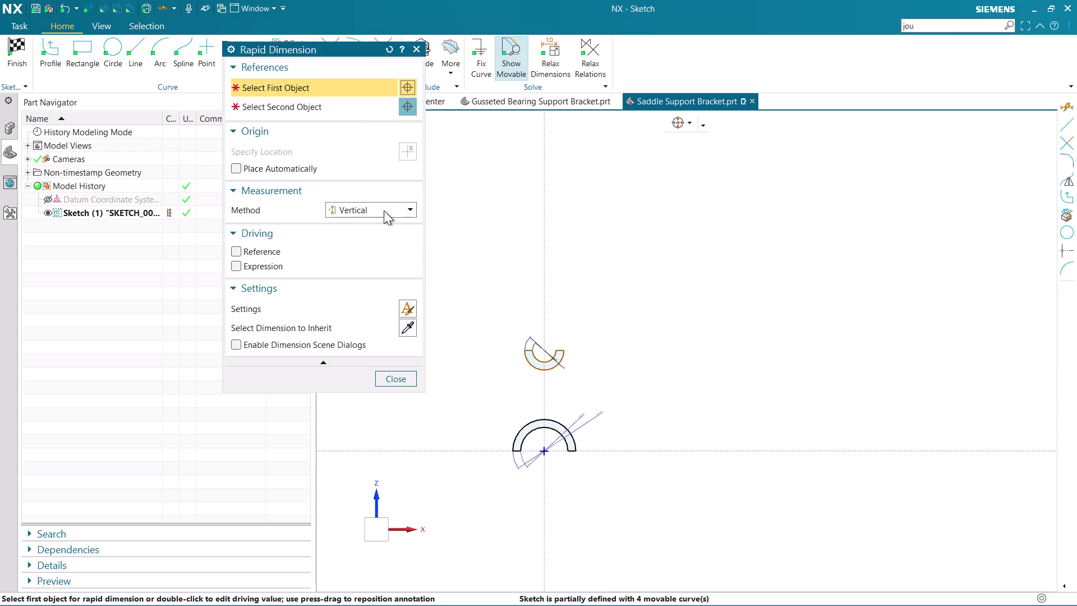
scroll(up, 3)
click(541, 347)
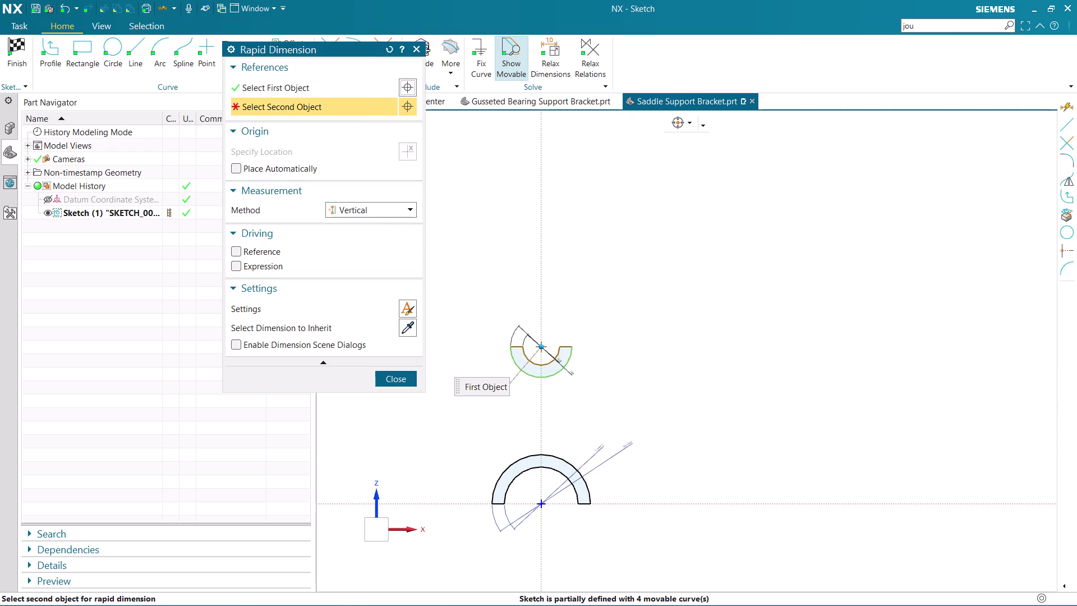
click(541, 503)
click(704, 394)
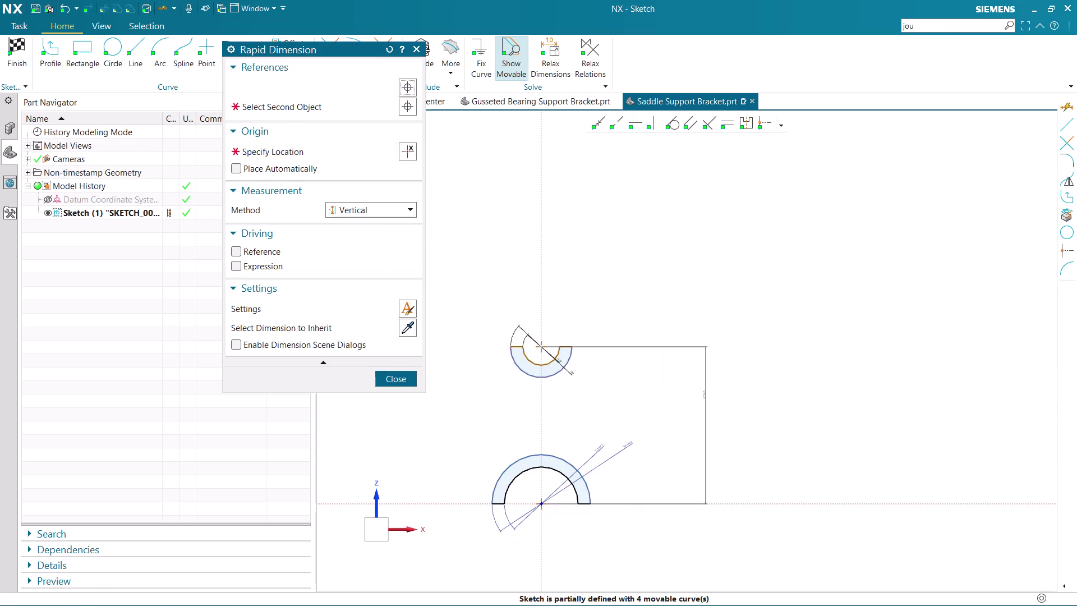
key(grave)
key(Escape)
scroll(up, 3)
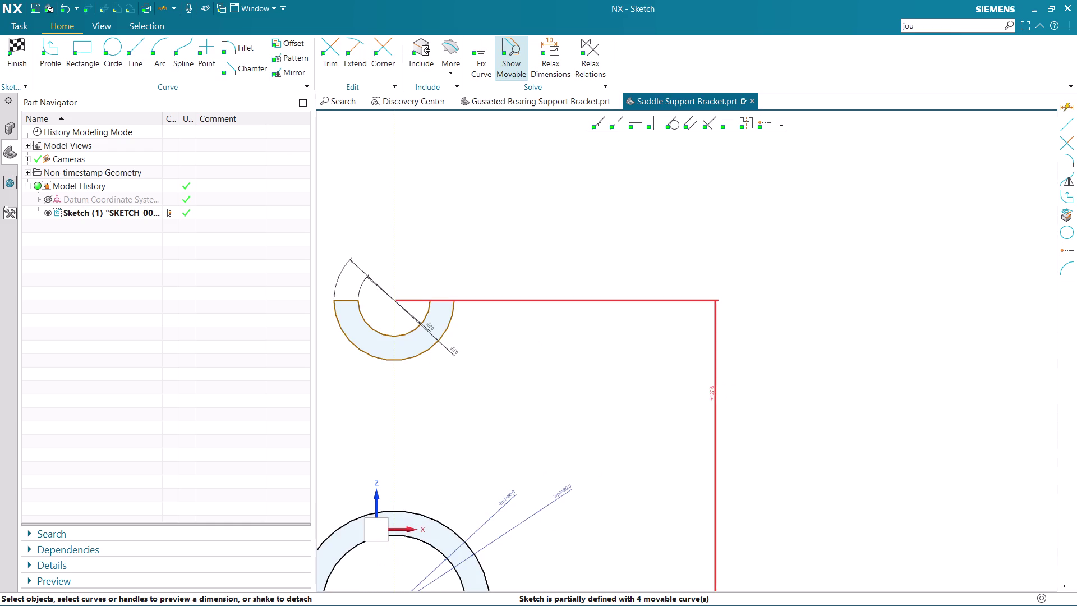
Set the vertical dimension value to 100.
double_click(711, 390)
text(10)
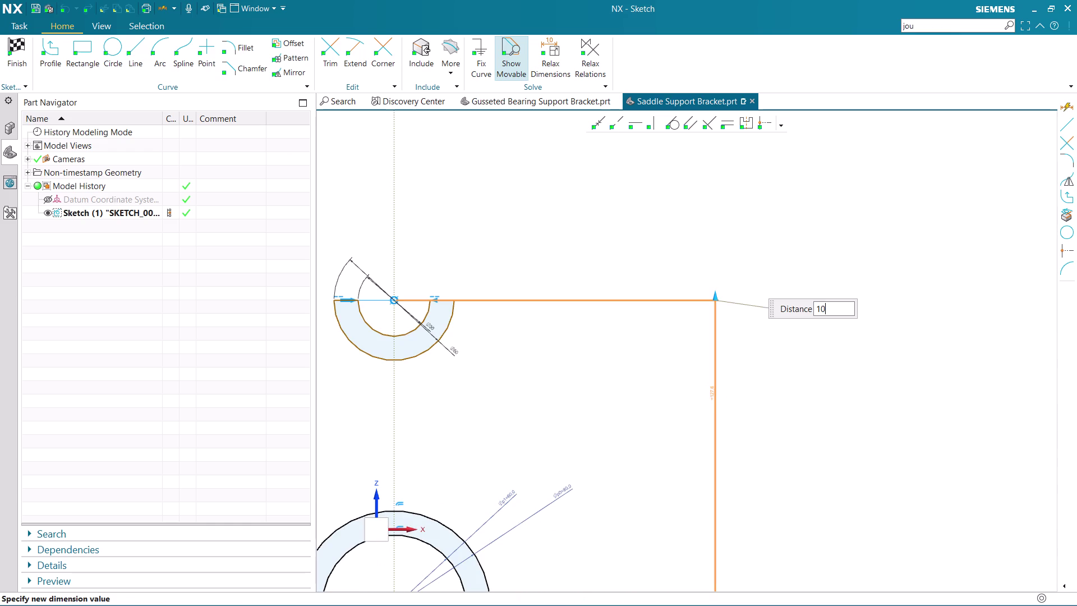
key(0)
key(Return)
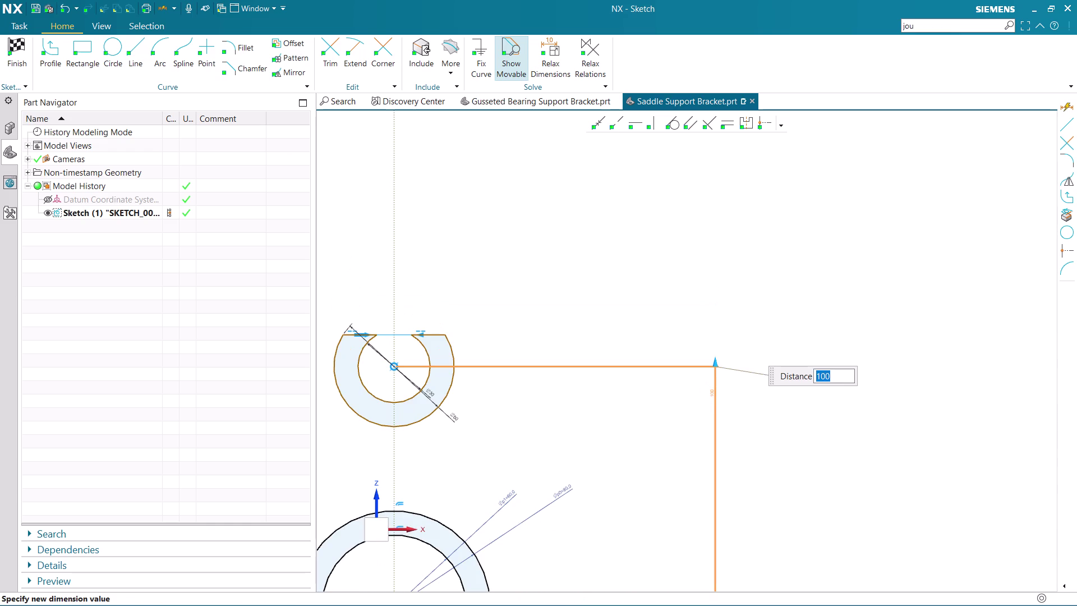
scroll(down, 3)
scroll(up, 3)
middle_click(655, 436)
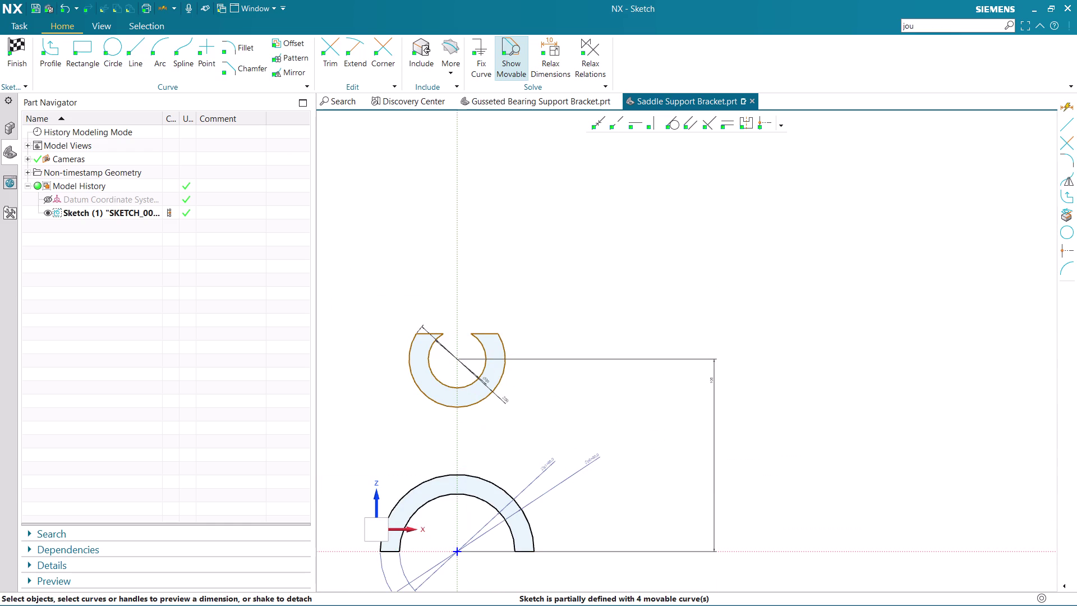
scroll(down, 3)
scroll(up, 3)
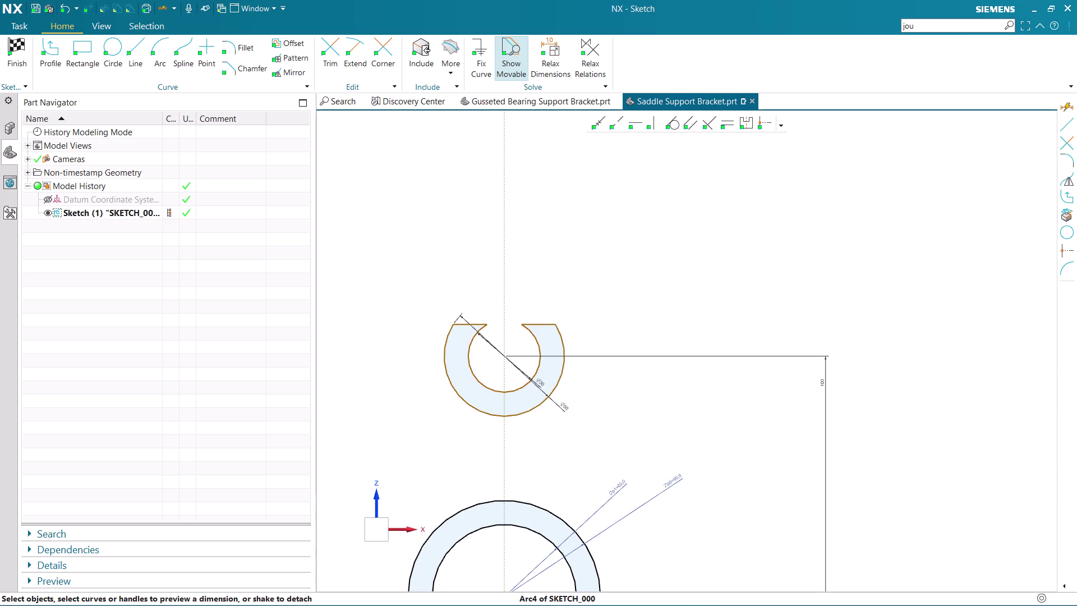
Draw a horizontal line from left of the top ring across its centre.
scroll(down, 3)
scroll(up, 3)
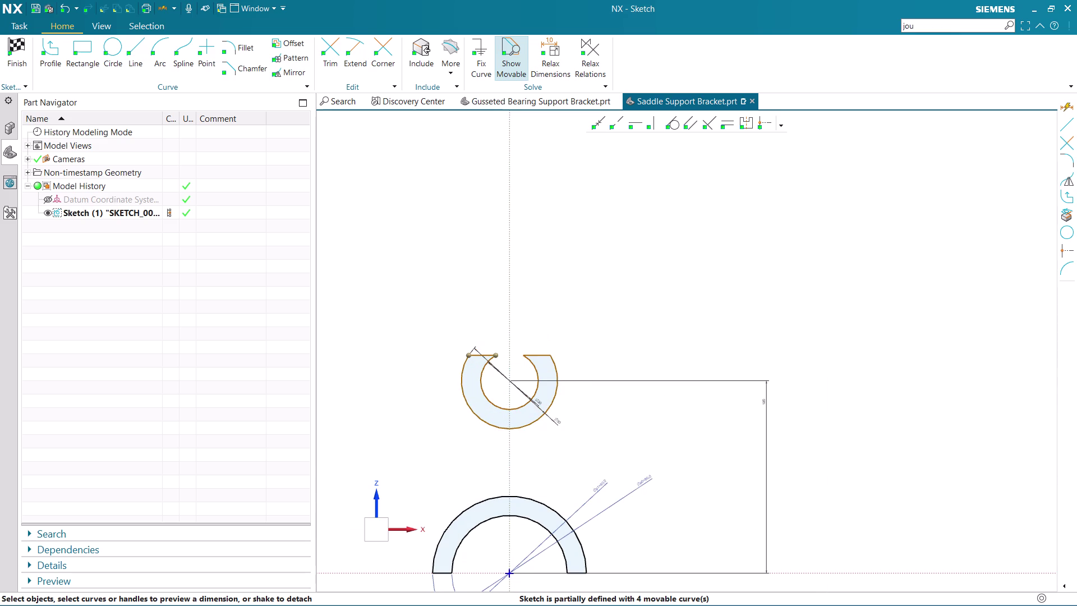
scroll(down, 3)
scroll(up, 3)
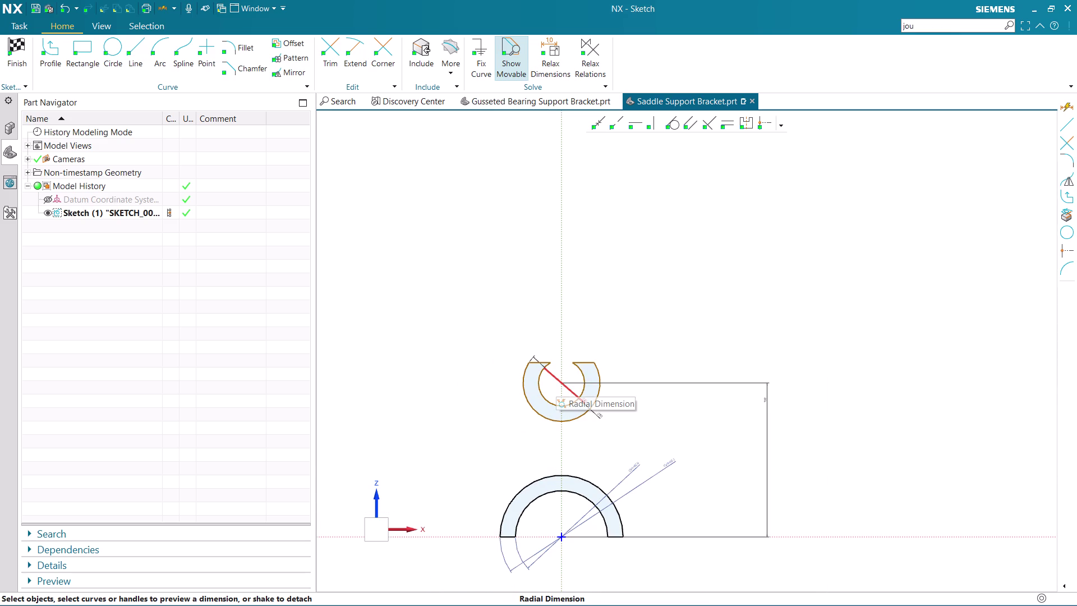
click(59, 53)
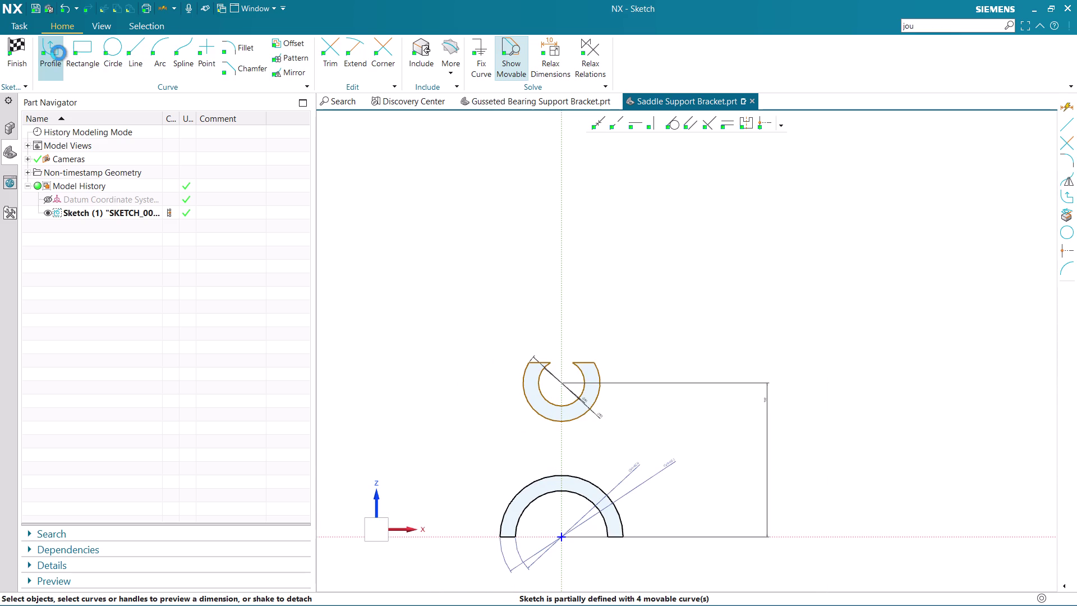
click(481, 379)
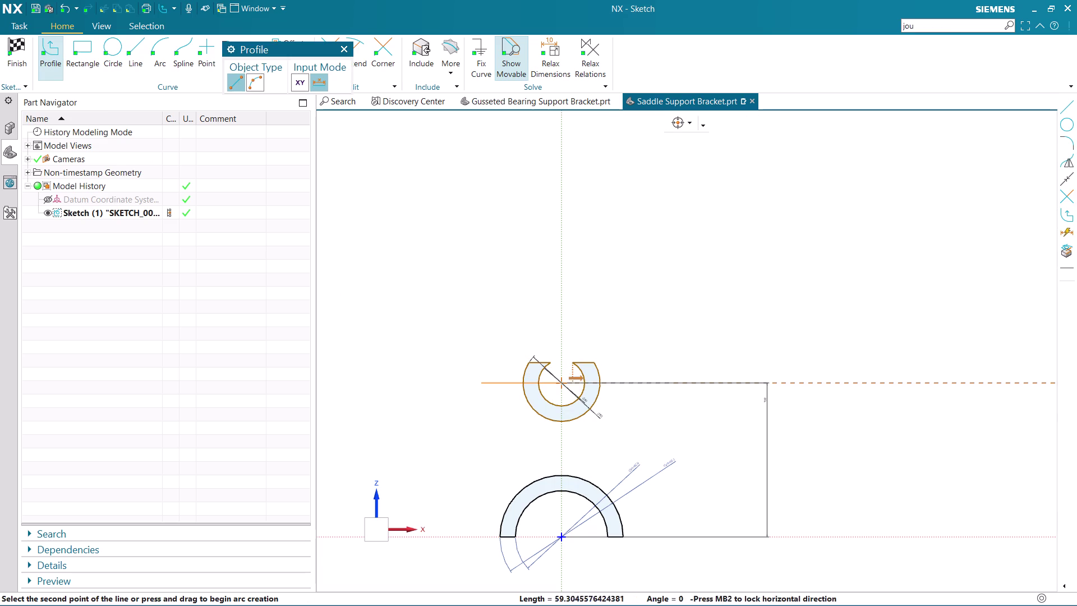
click(688, 379)
key(Escape)
key(Escape)
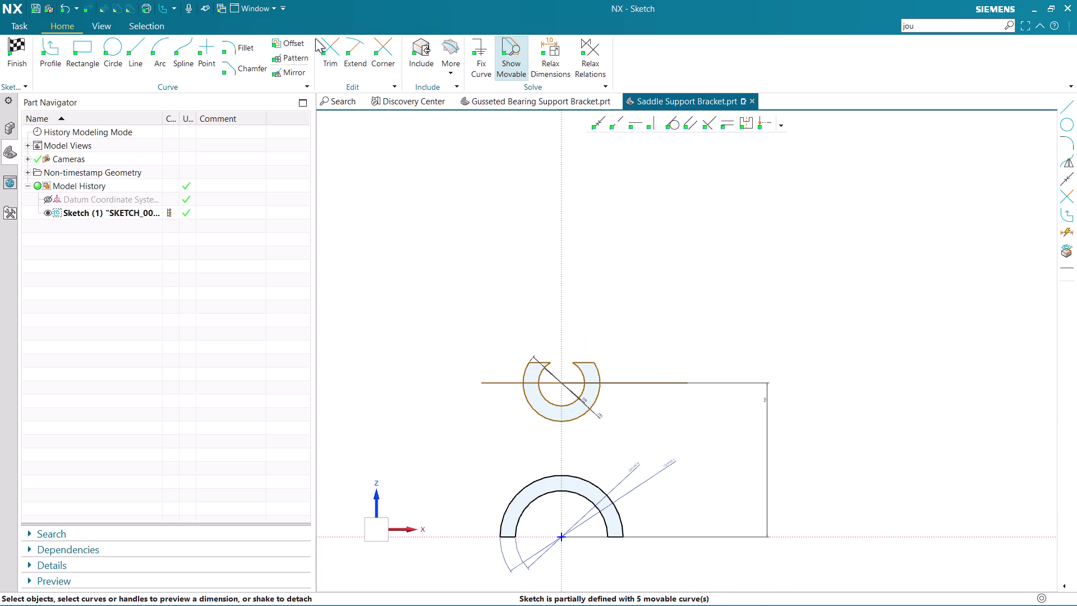
Trim away the upper arcs of the top ring and the stray line pieces.
click(337, 45)
drag(469, 338, 572, 371)
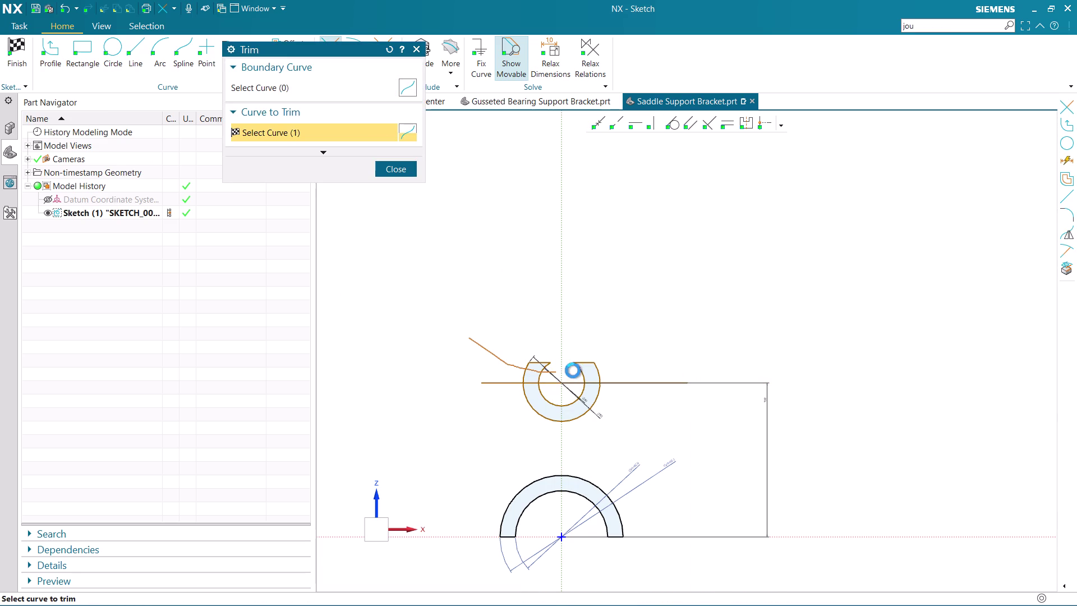
drag(573, 370, 610, 366)
drag(489, 352, 501, 409)
drag(542, 338, 550, 364)
drag(585, 348, 588, 357)
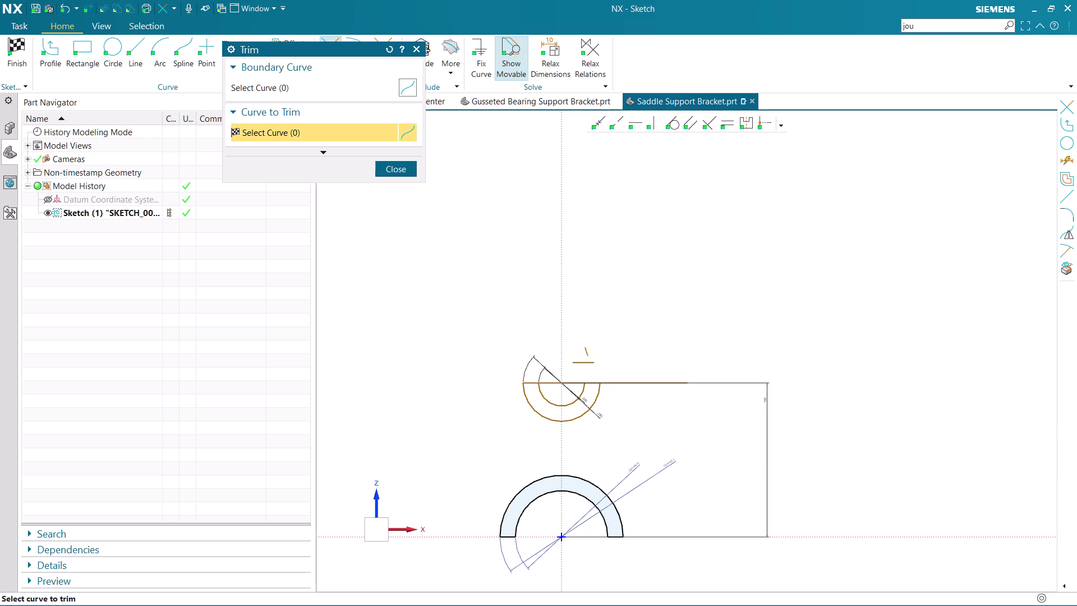
drag(588, 357, 591, 367)
Trim the excess line beyond the half-ring and close the Trim tool.
scroll(up, 3)
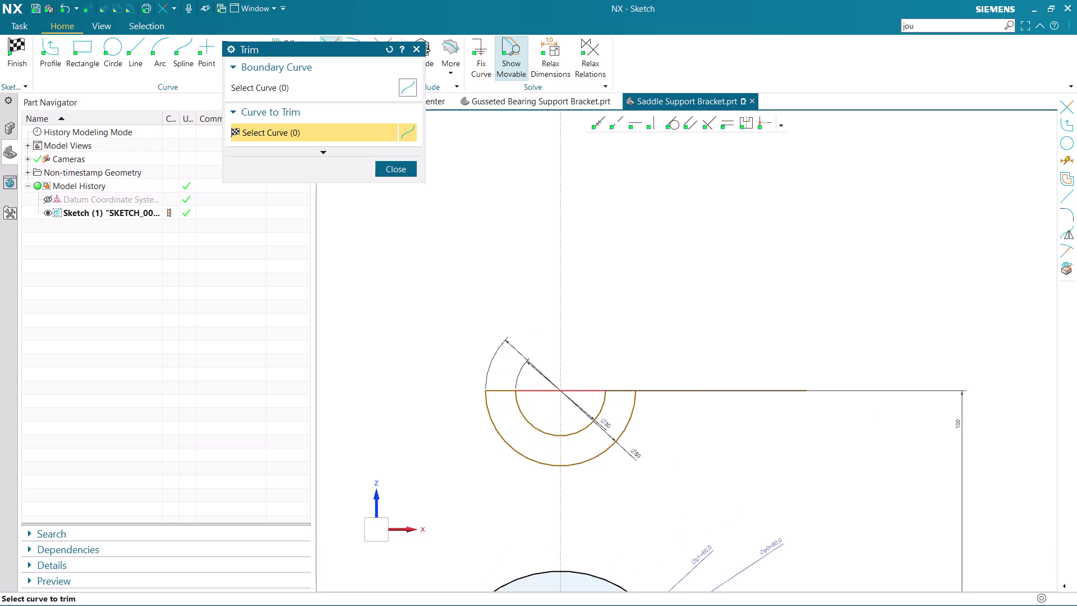
click(543, 391)
click(671, 387)
scroll(down, 3)
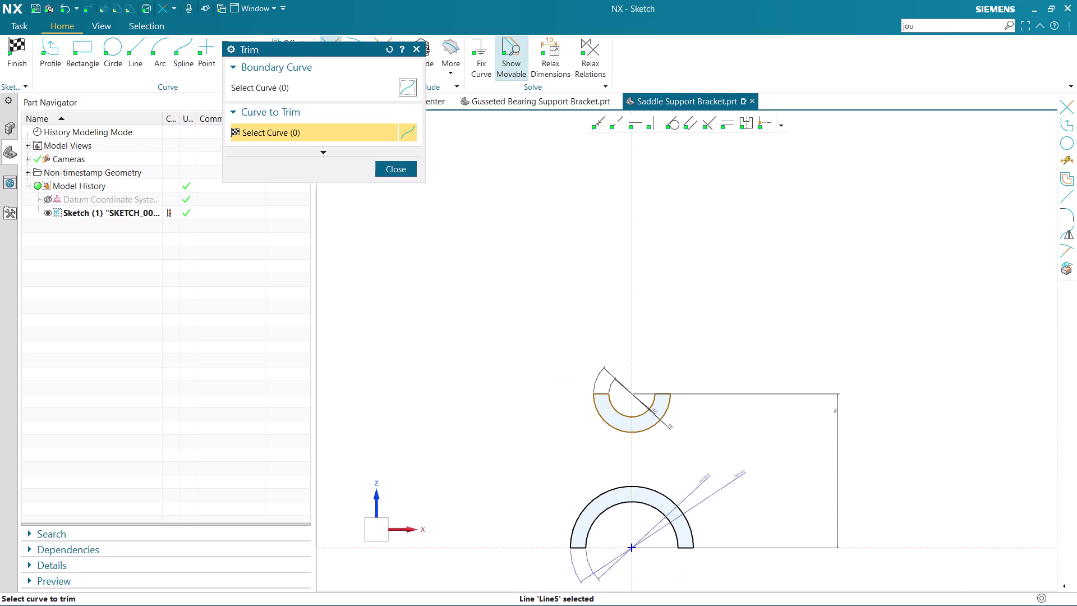
click(407, 169)
scroll(down, 3)
scroll(up, 3)
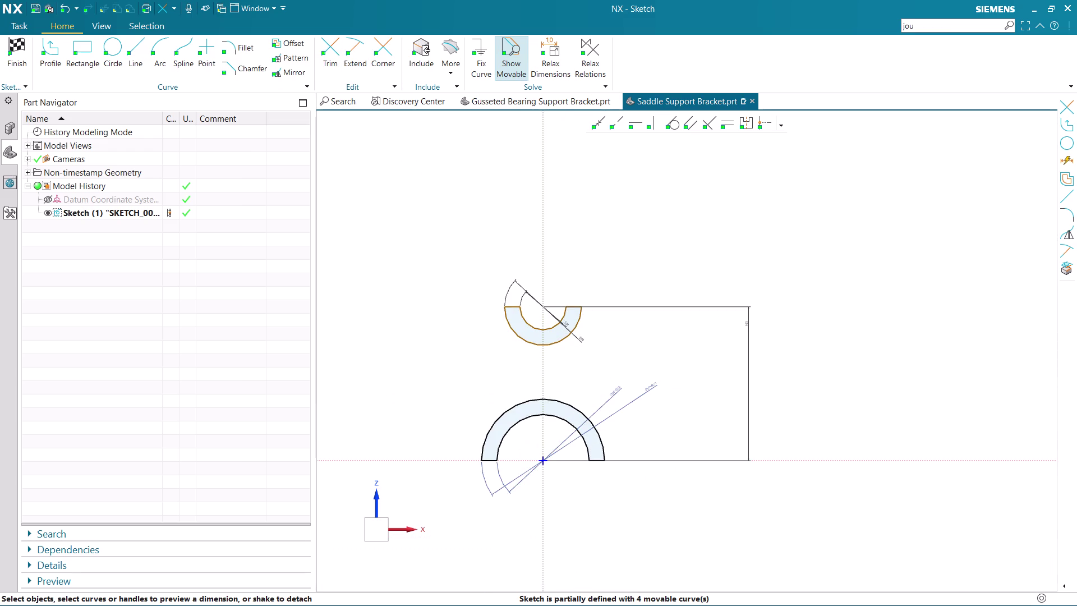